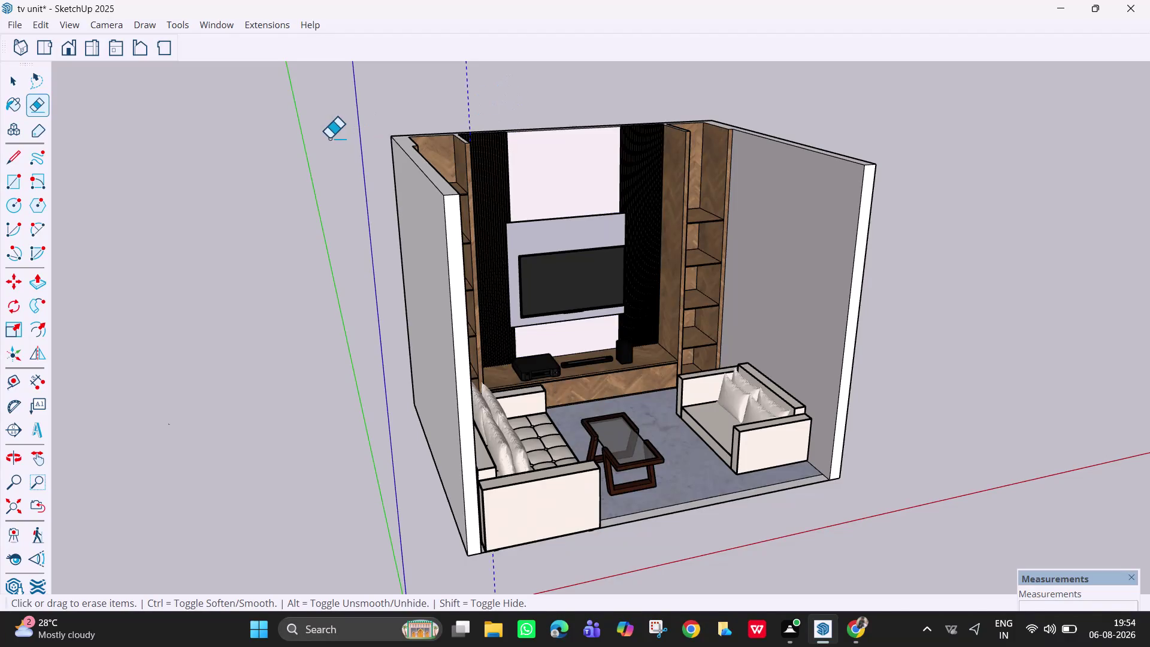
Zoom and orbit until the TV wall is viewed head-on.
scroll(down, 3)
middle_drag(633, 249, 497, 248)
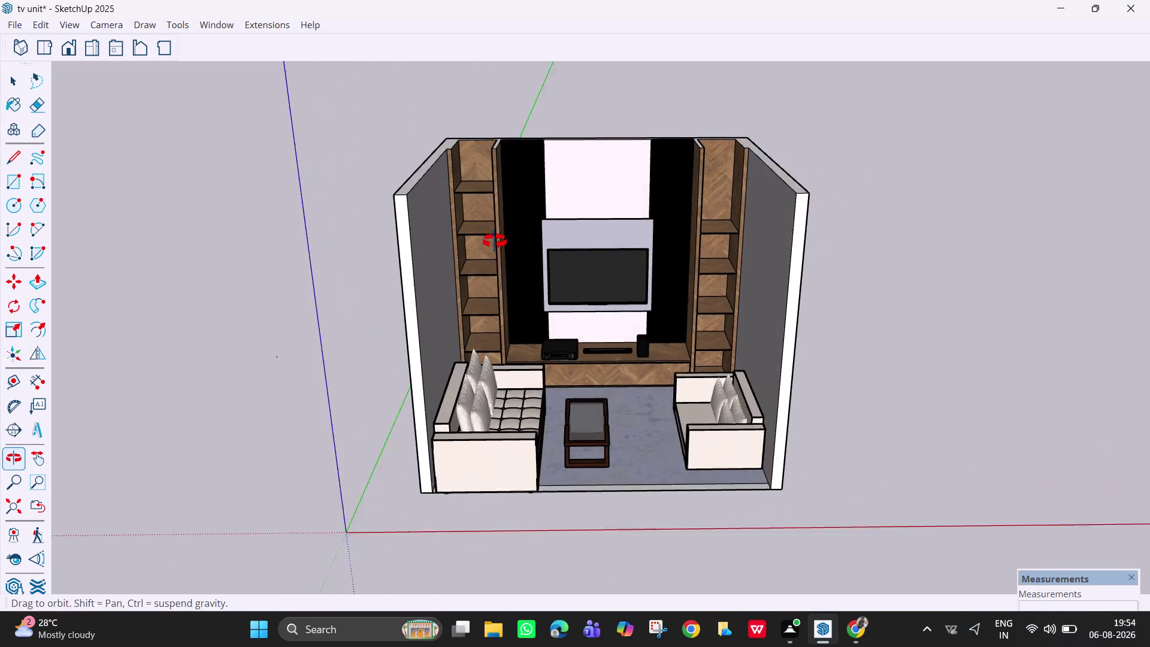
middle_drag(497, 247, 495, 244)
Browse the Extensions and Window menus and show the Default Tray.
click(223, 23)
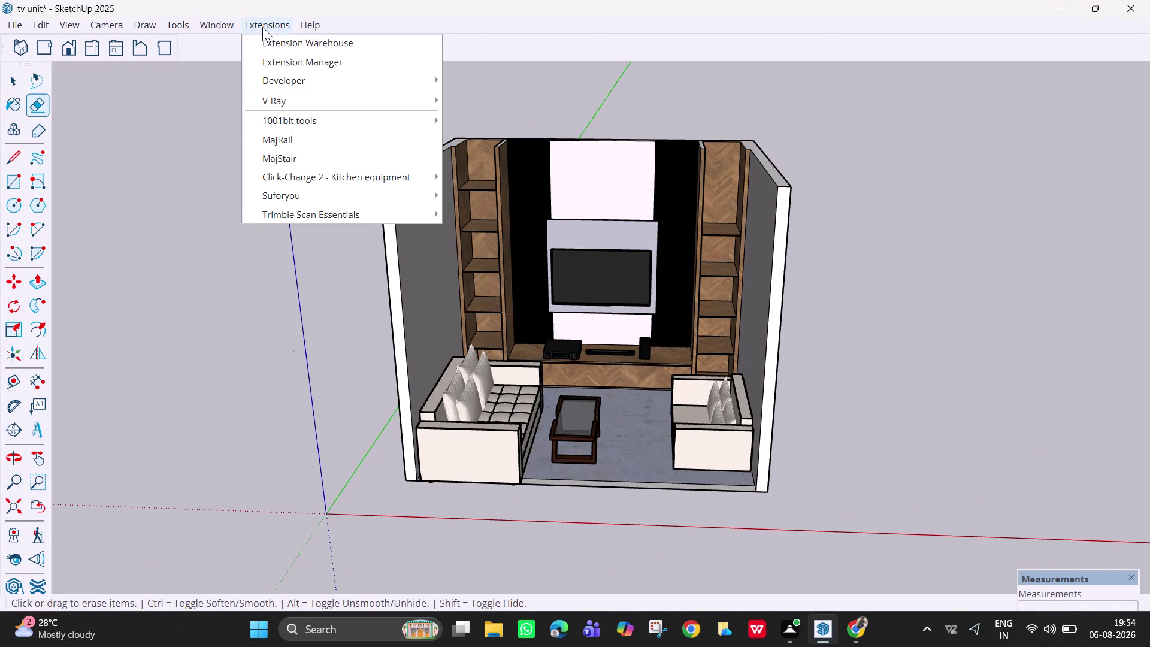
click(237, 45)
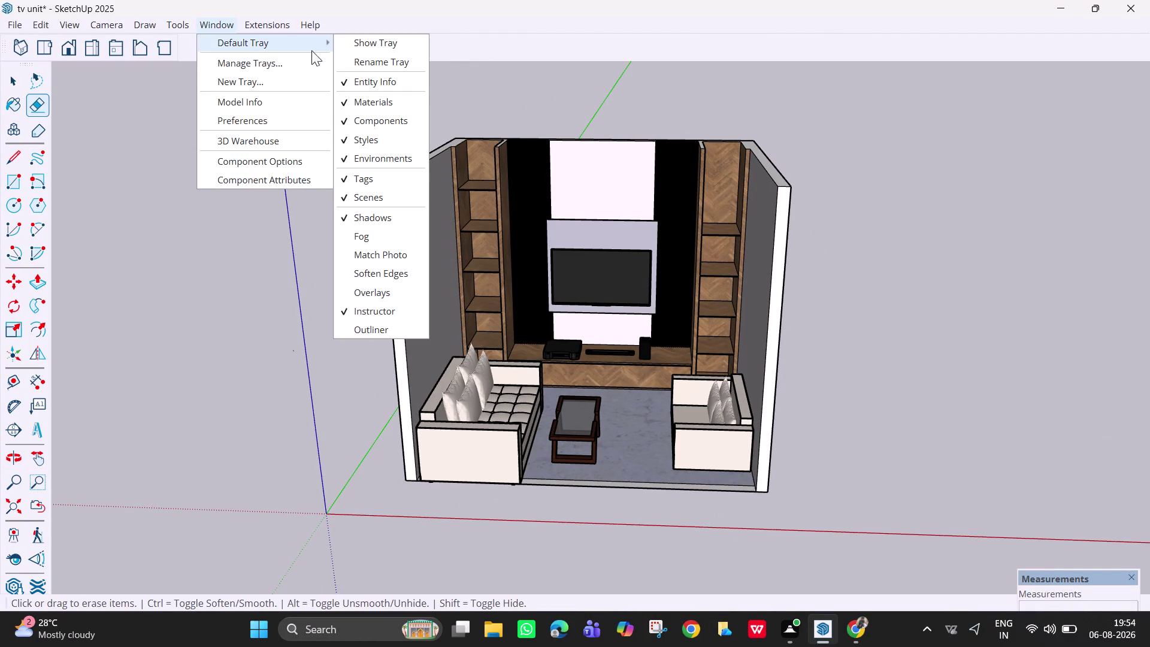
click(358, 48)
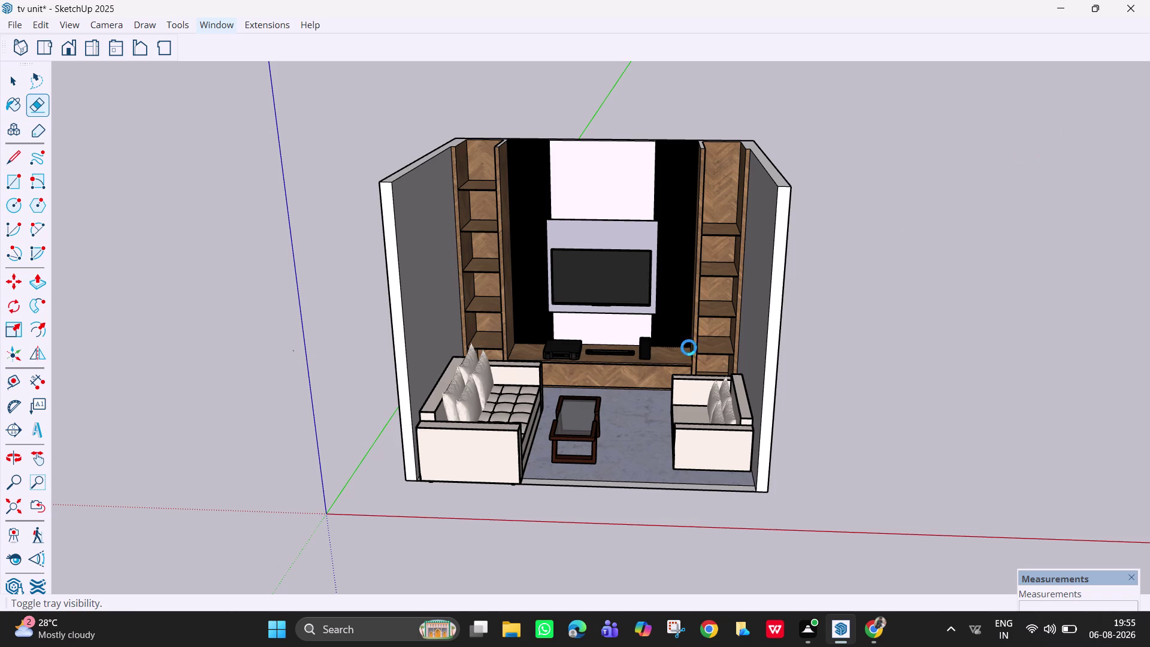
Nudge the view and try a textured material from the Architecture library.
middle_drag(499, 185, 502, 212)
middle_drag(502, 212, 505, 219)
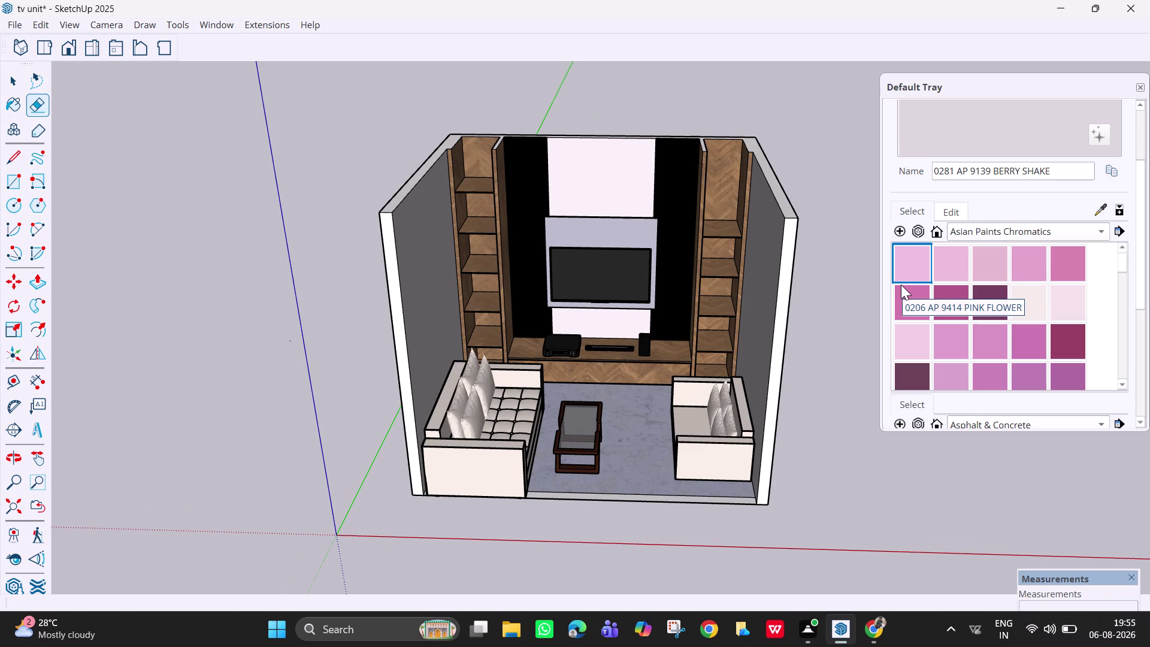
click(1041, 234)
click(1043, 211)
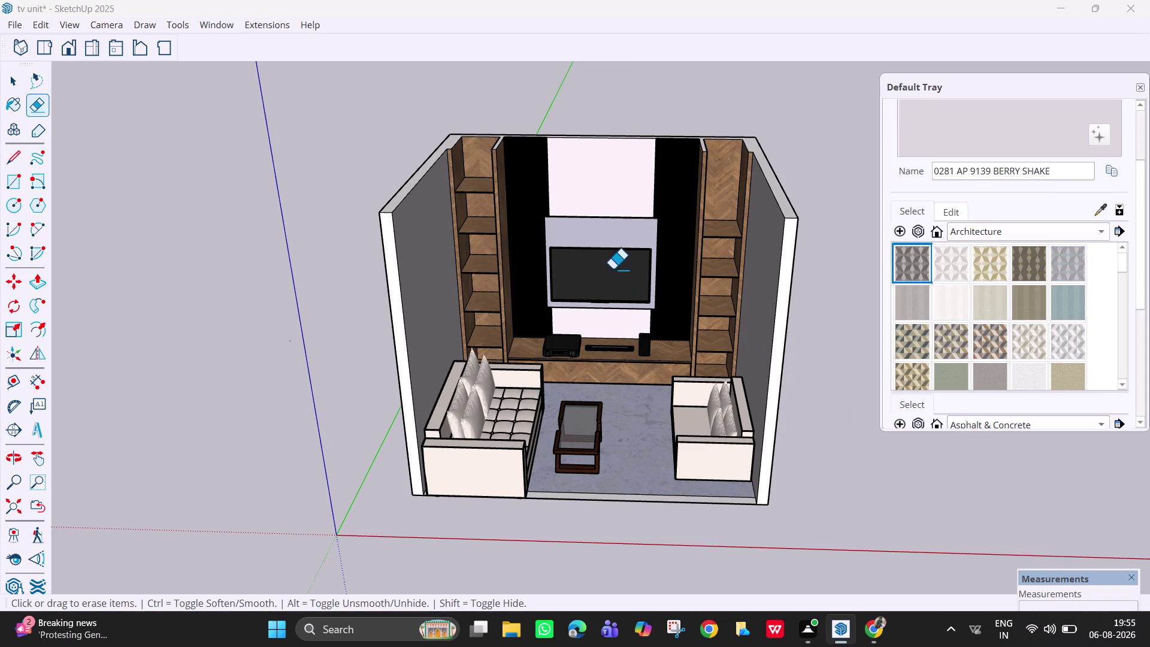
click(1041, 306)
Scroll the Architecture swatches, then switch the library to Asian Paints Chromatics.
scroll(down, 3)
scroll(down, 3)
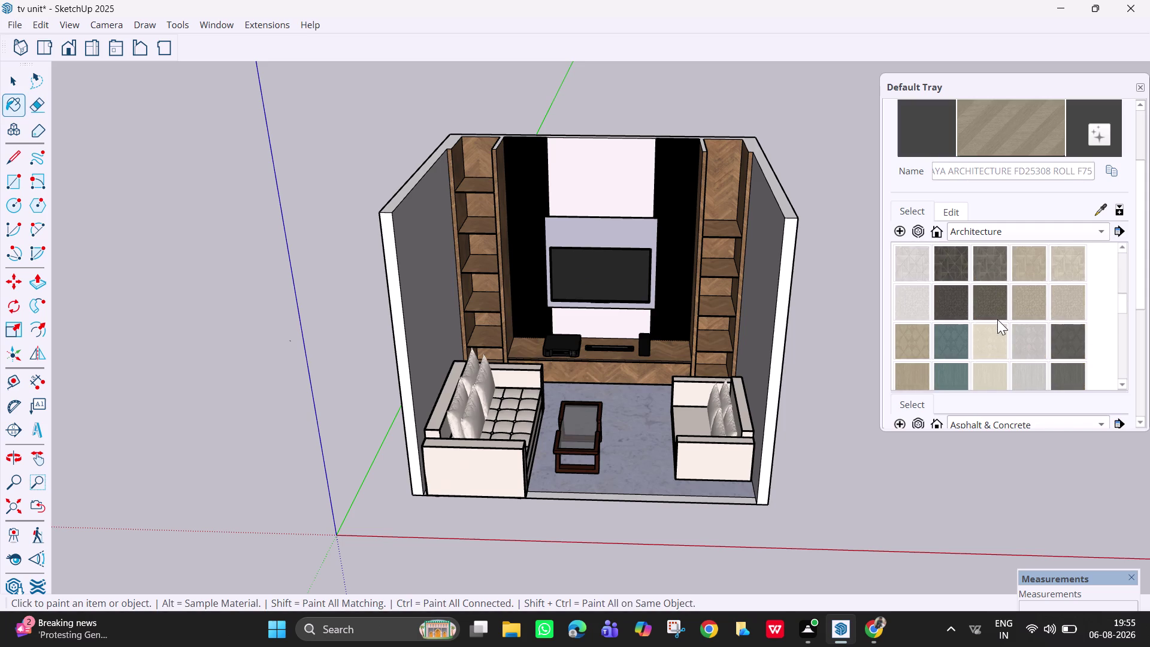
scroll(down, 3)
scroll(down, 3)
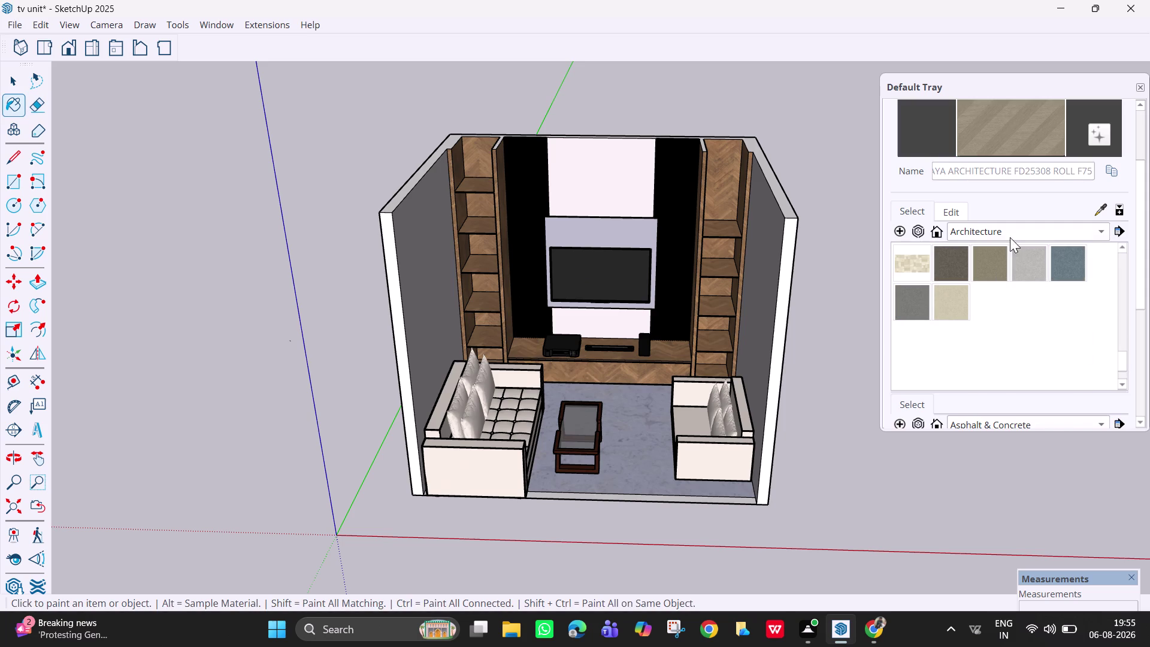
click(1011, 234)
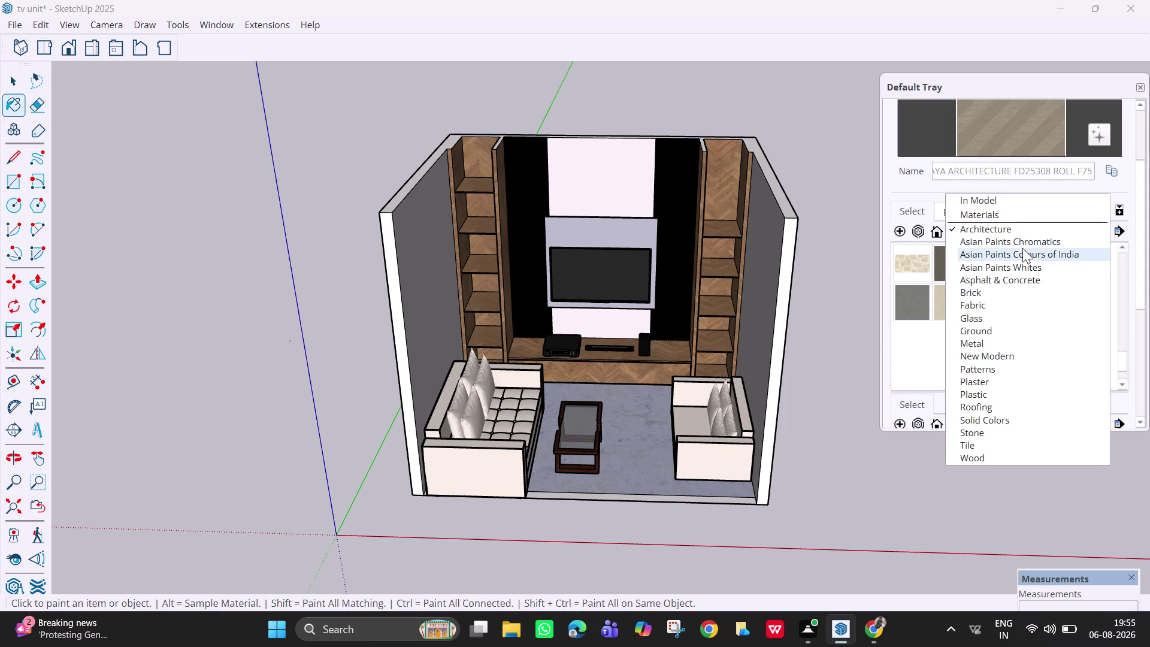
click(1023, 241)
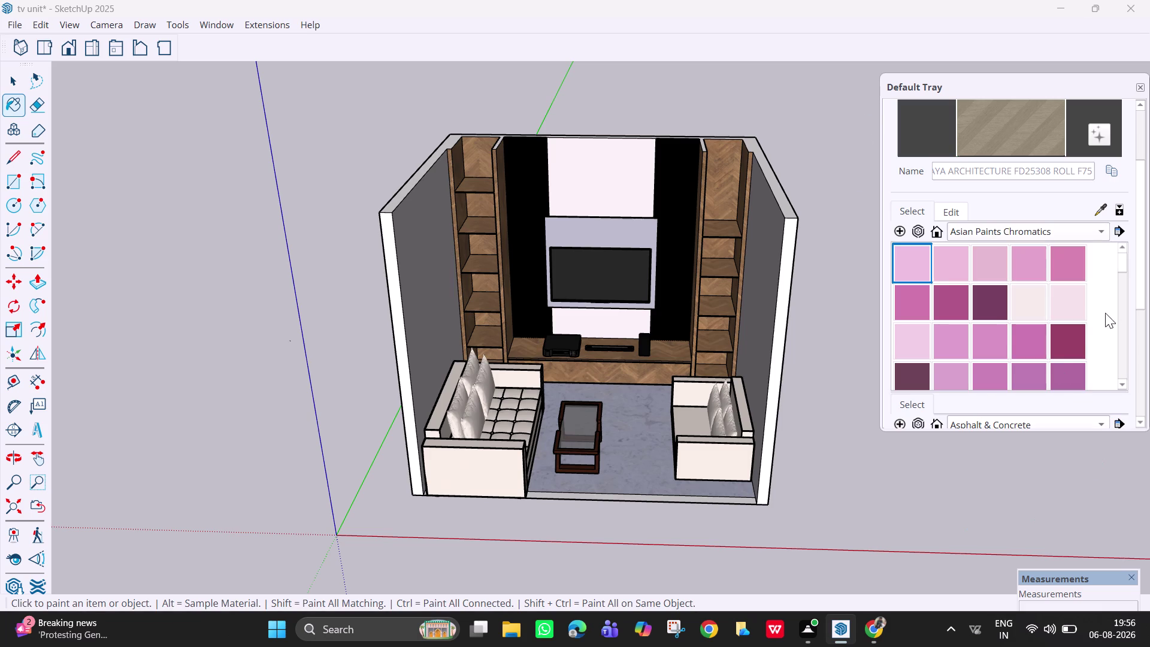
Select 0315 AP 7202 Purple Pride and paint the panels above and behind the TV, plus the left wall.
drag(1125, 267, 1125, 278)
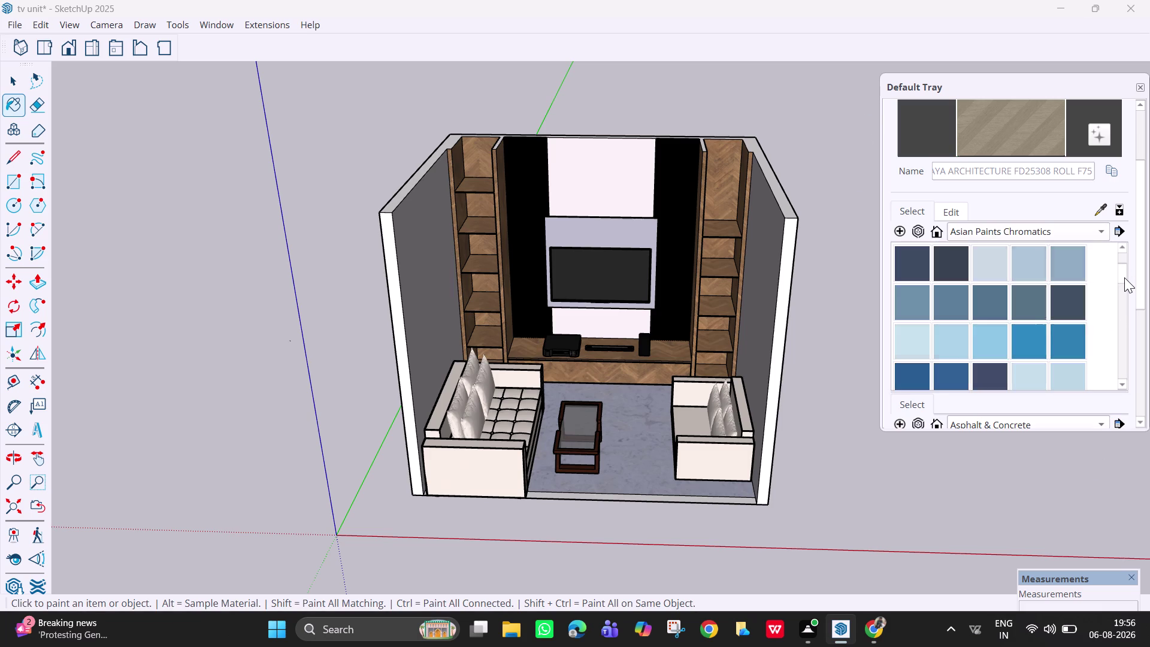
drag(1124, 277, 1124, 273)
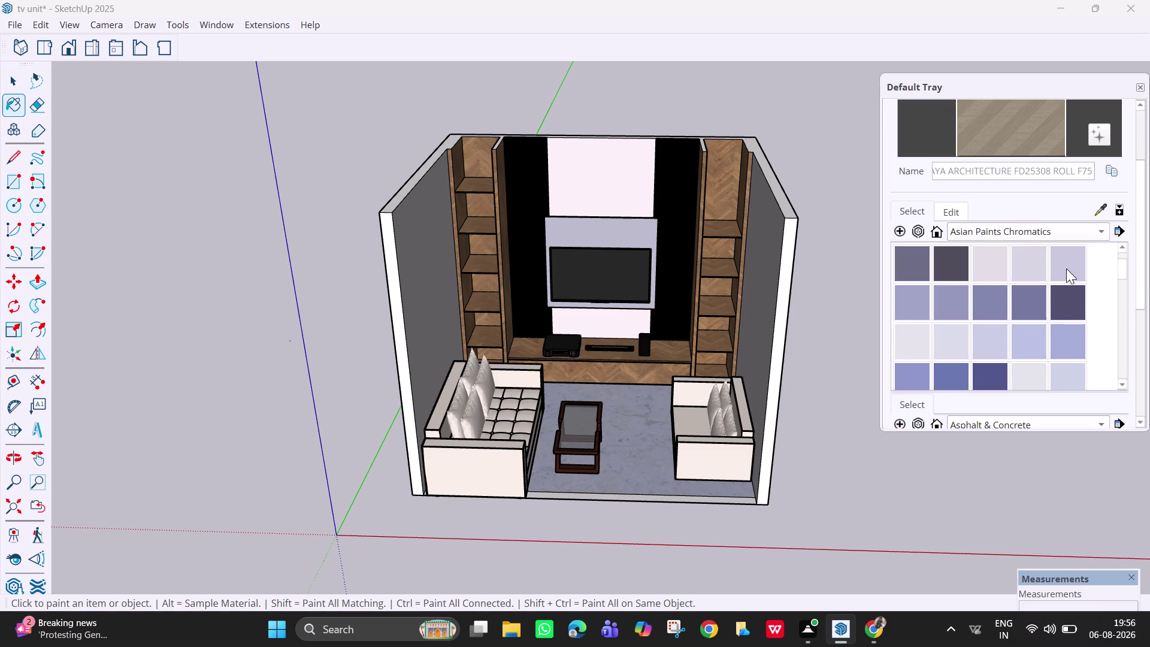
click(1058, 264)
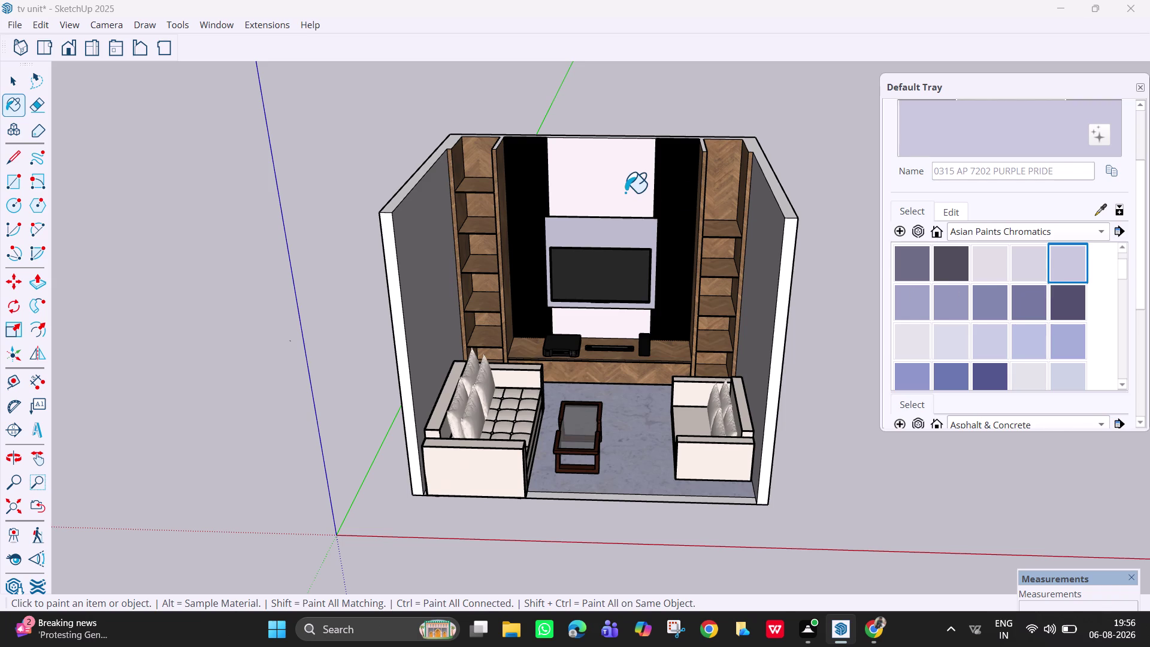
click(625, 192)
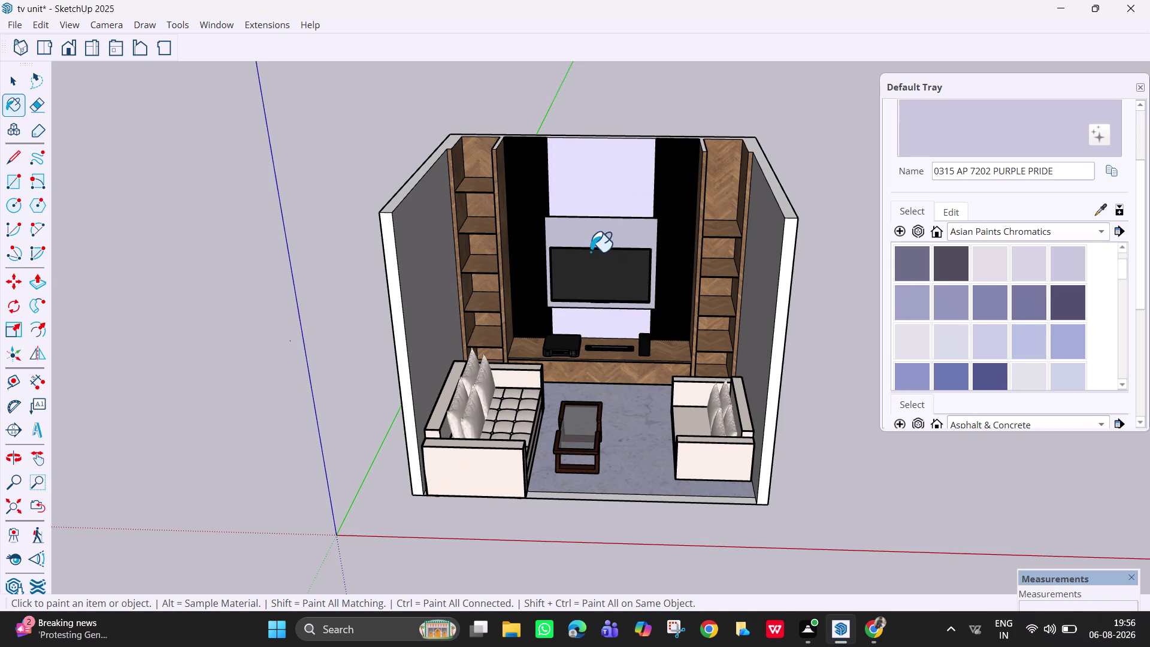
click(612, 240)
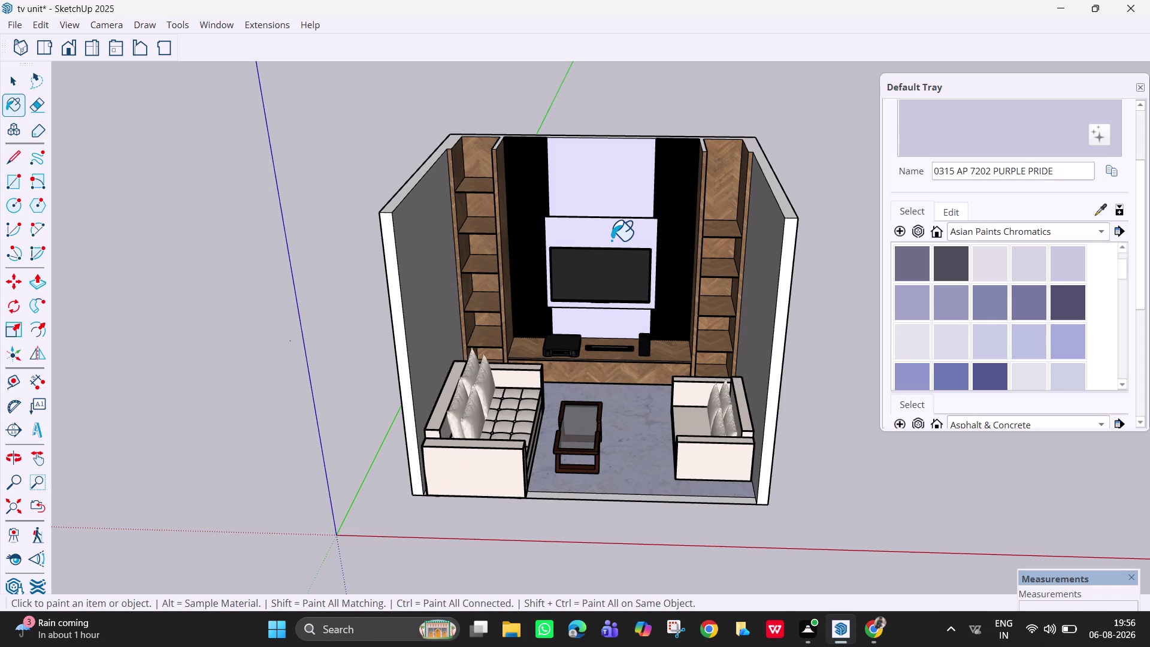
click(412, 273)
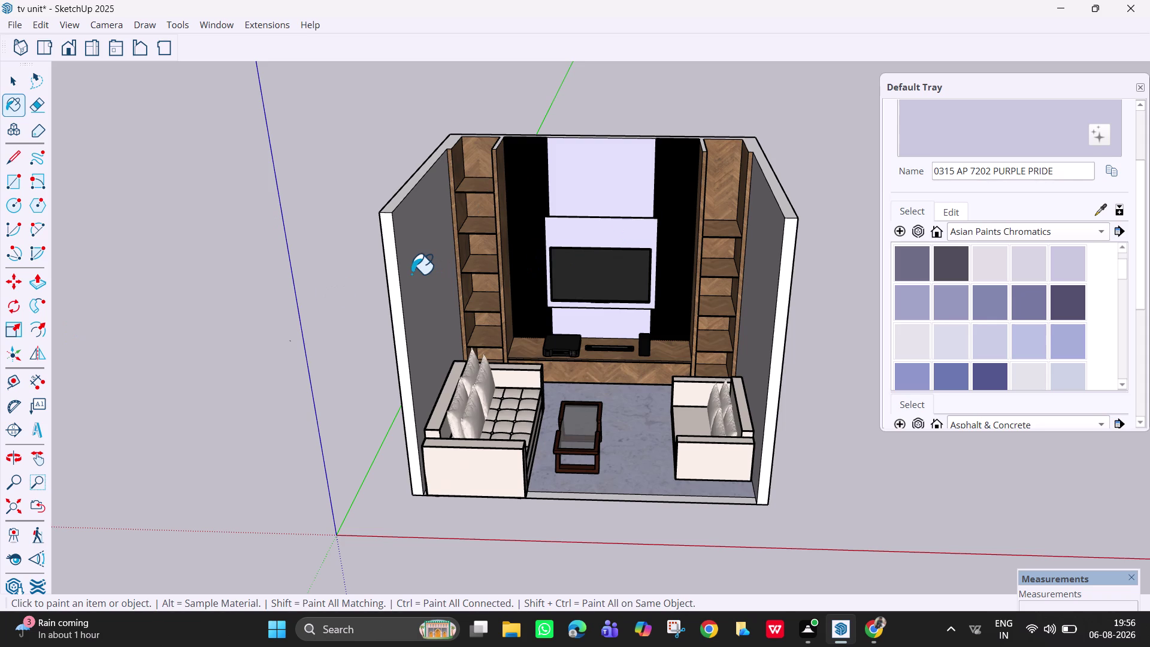
click(755, 272)
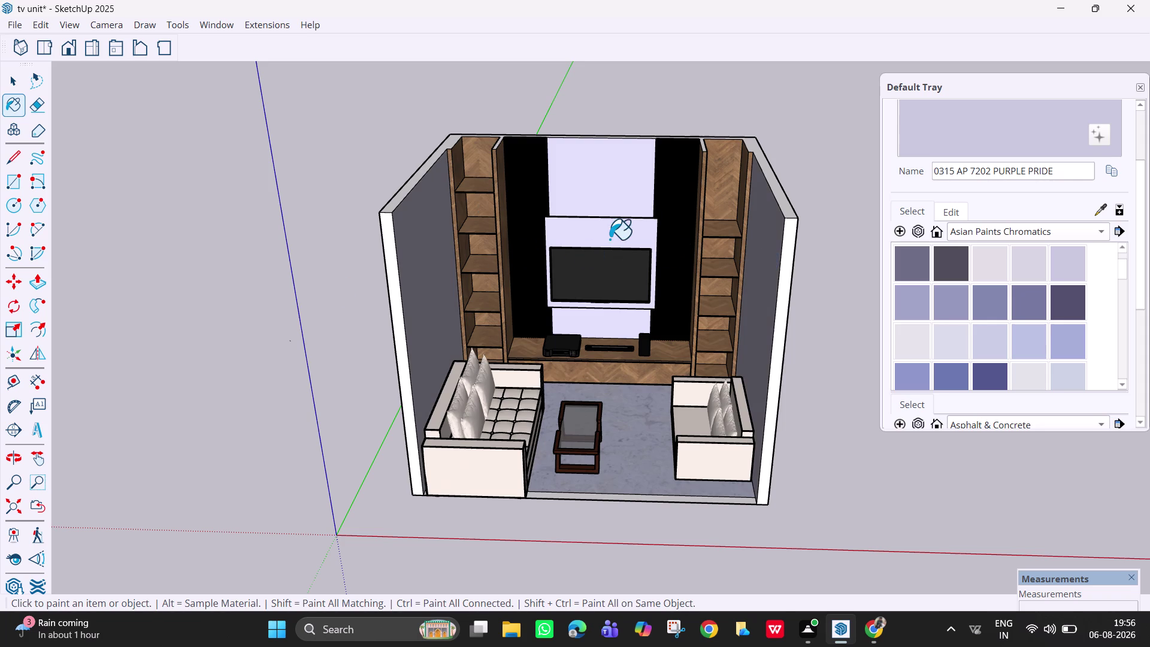
middle_drag(611, 241, 554, 216)
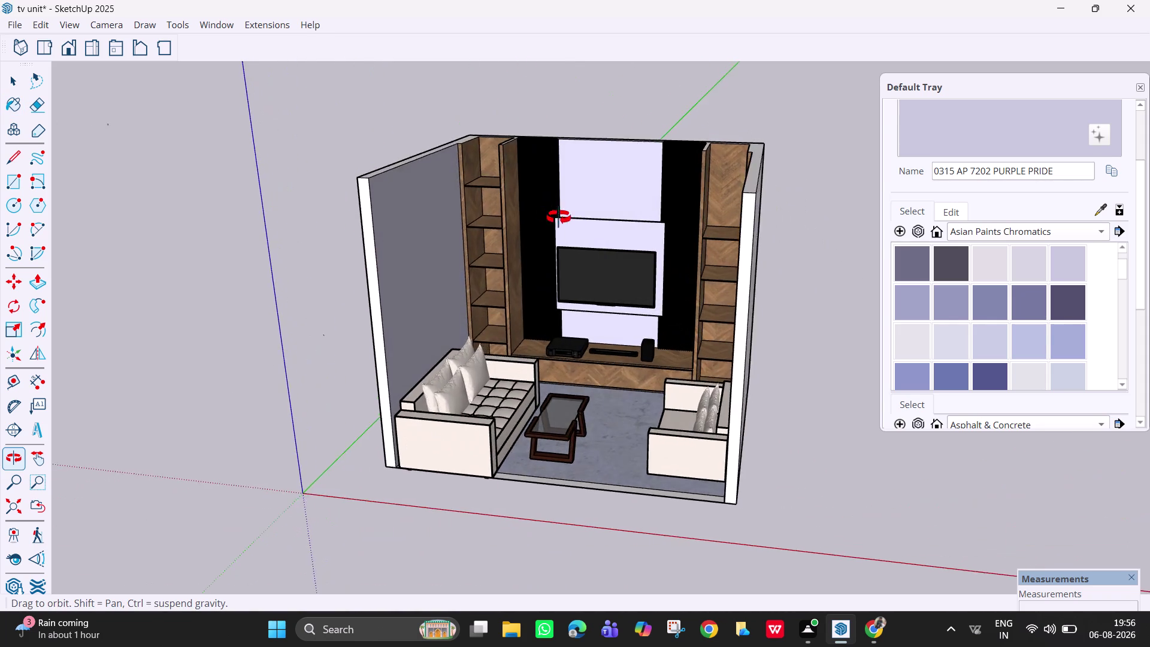
Orbit back to face the TV wall and select the sage-green Majestic Mountain paint.
middle_drag(554, 216, 591, 239)
scroll(up, 3)
scroll(down, 3)
middle_drag(607, 284, 594, 237)
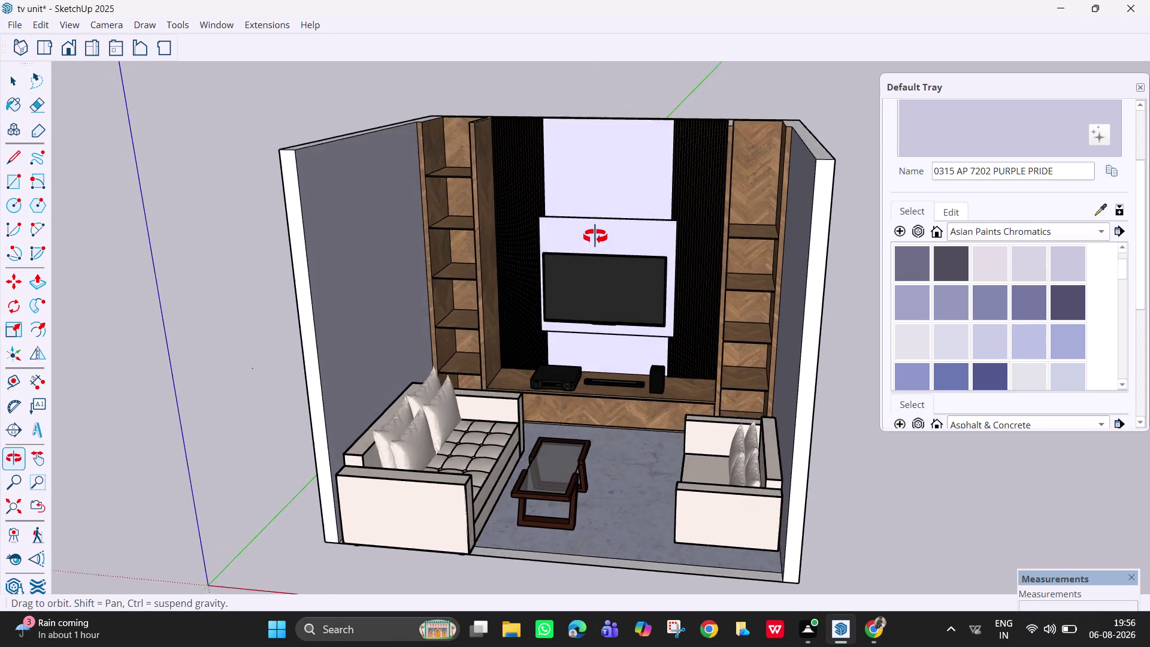
middle_drag(594, 236, 635, 253)
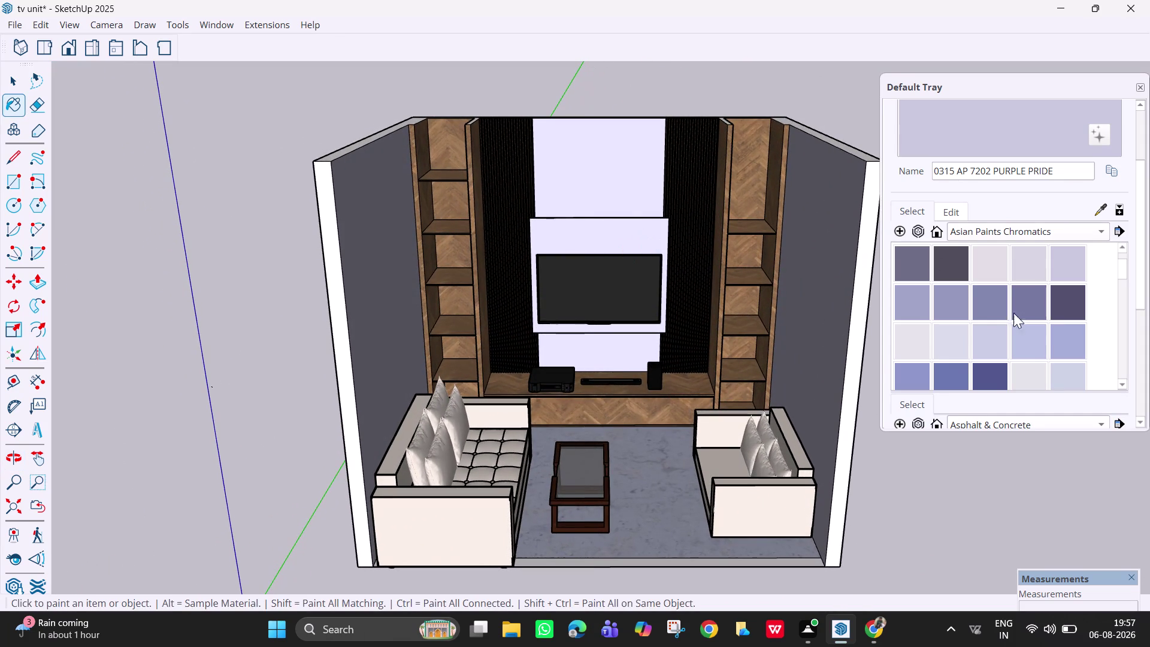
drag(1125, 268, 1130, 284)
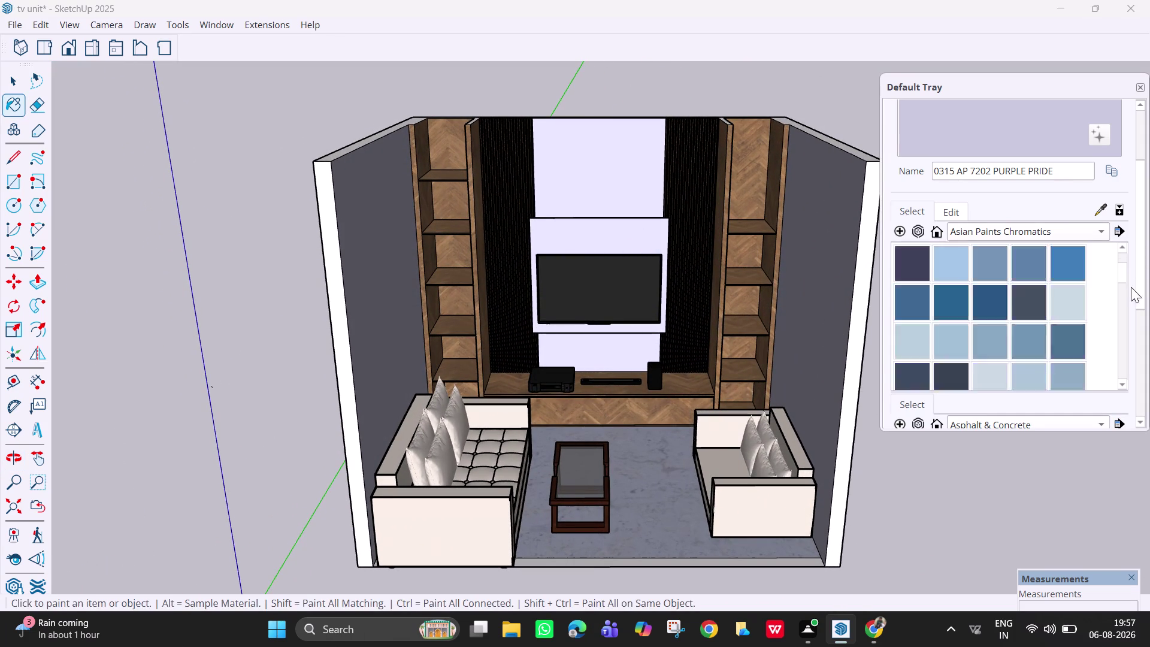
drag(1130, 283, 1134, 292)
click(964, 302)
click(913, 303)
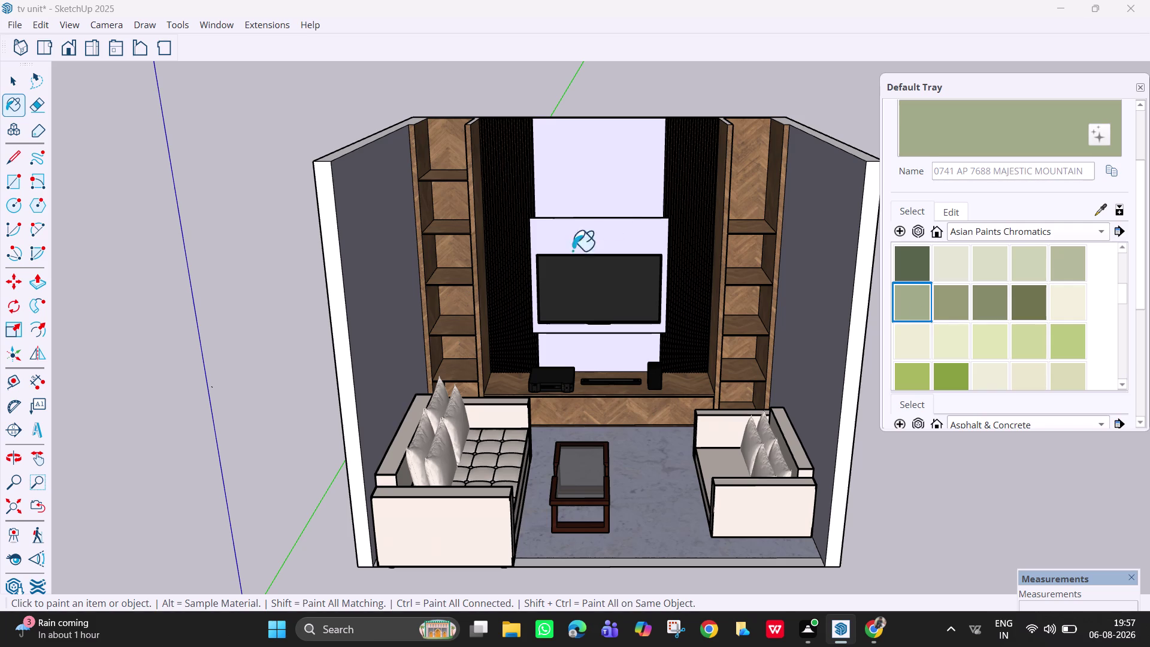
Orbit over, beside and under the room, then switch to the Select tool.
scroll(down, 3)
middle_drag(557, 261, 564, 353)
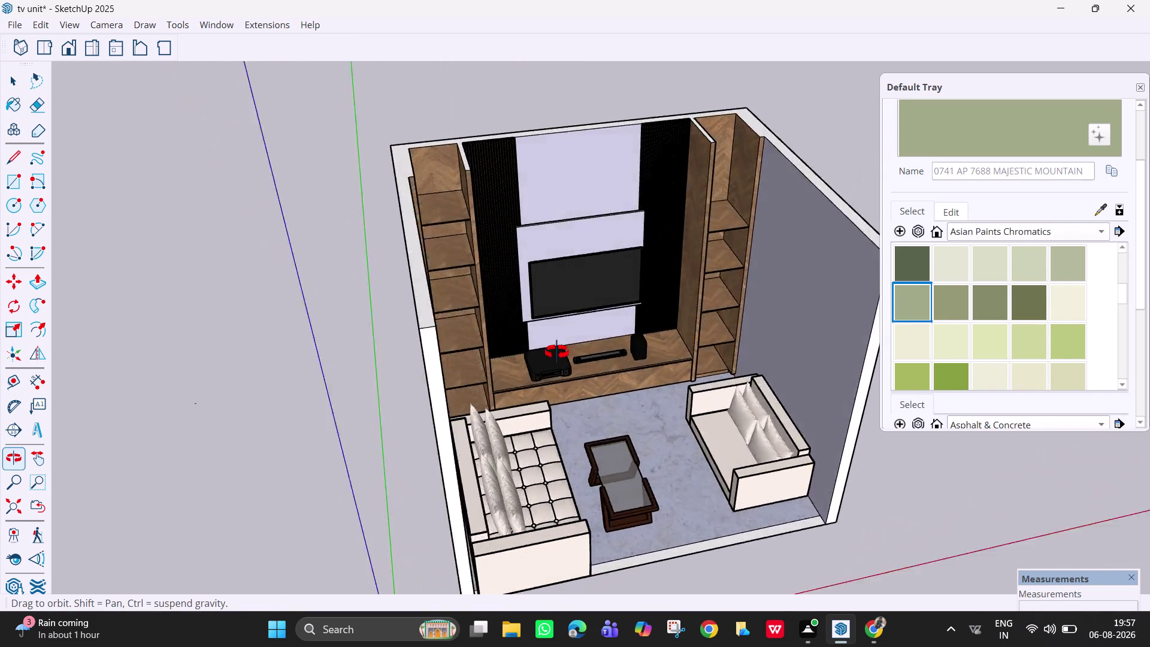
middle_drag(564, 354, 457, 183)
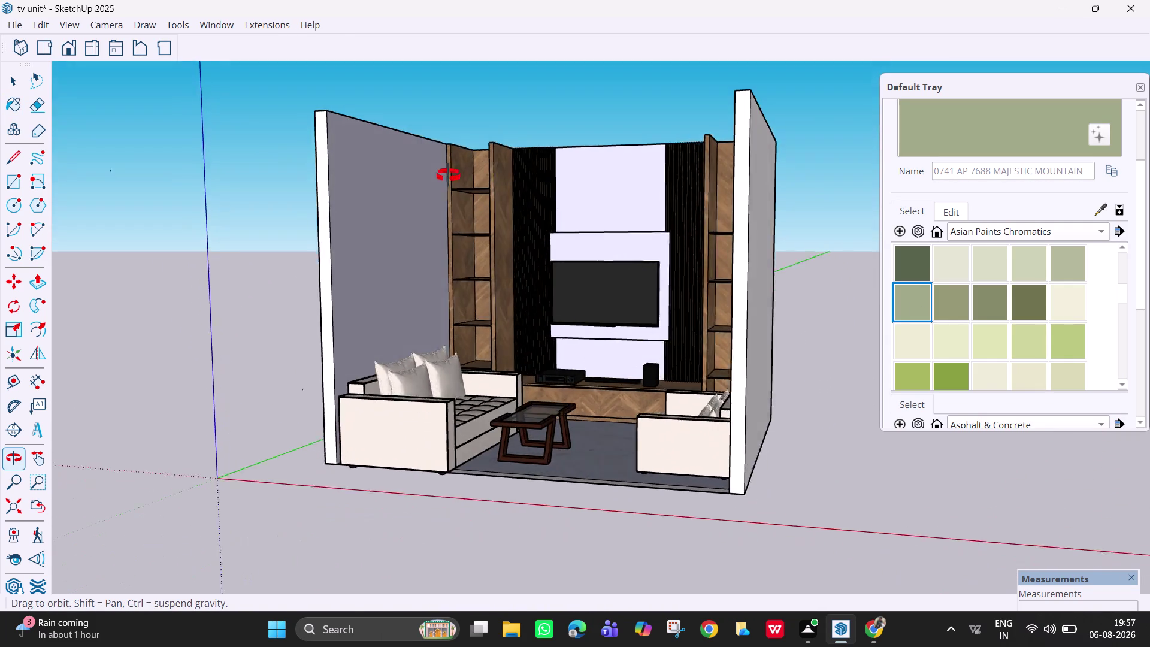
middle_drag(458, 183, 447, 175)
scroll(up, 3)
middle_drag(460, 373, 440, 285)
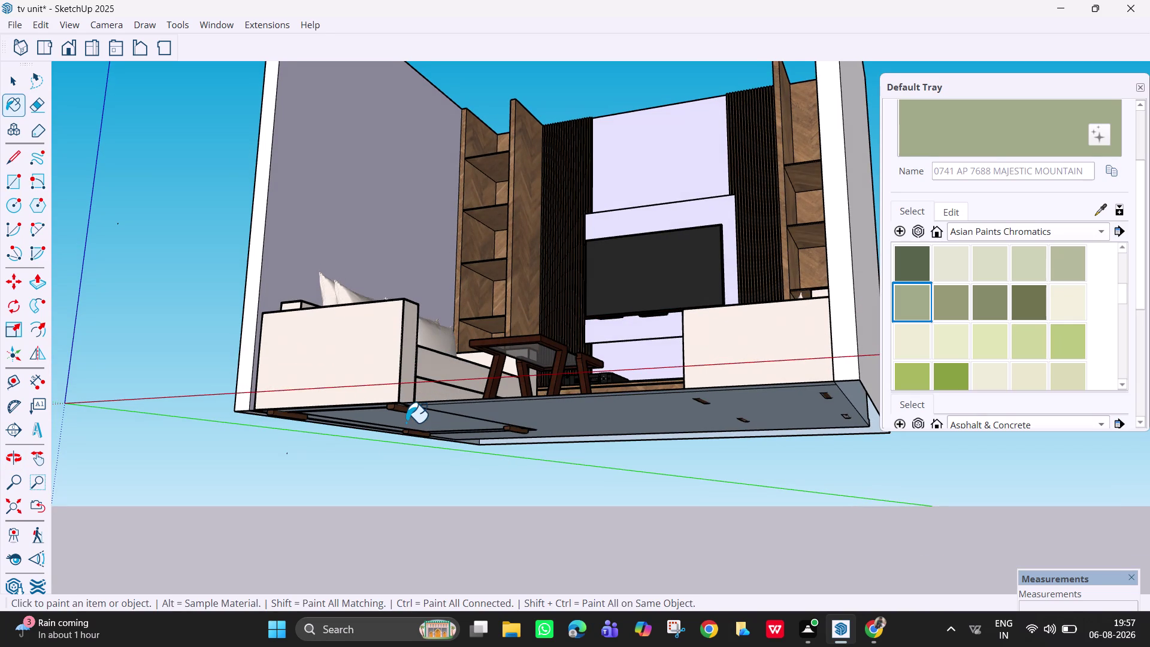
key(space)
click(410, 411)
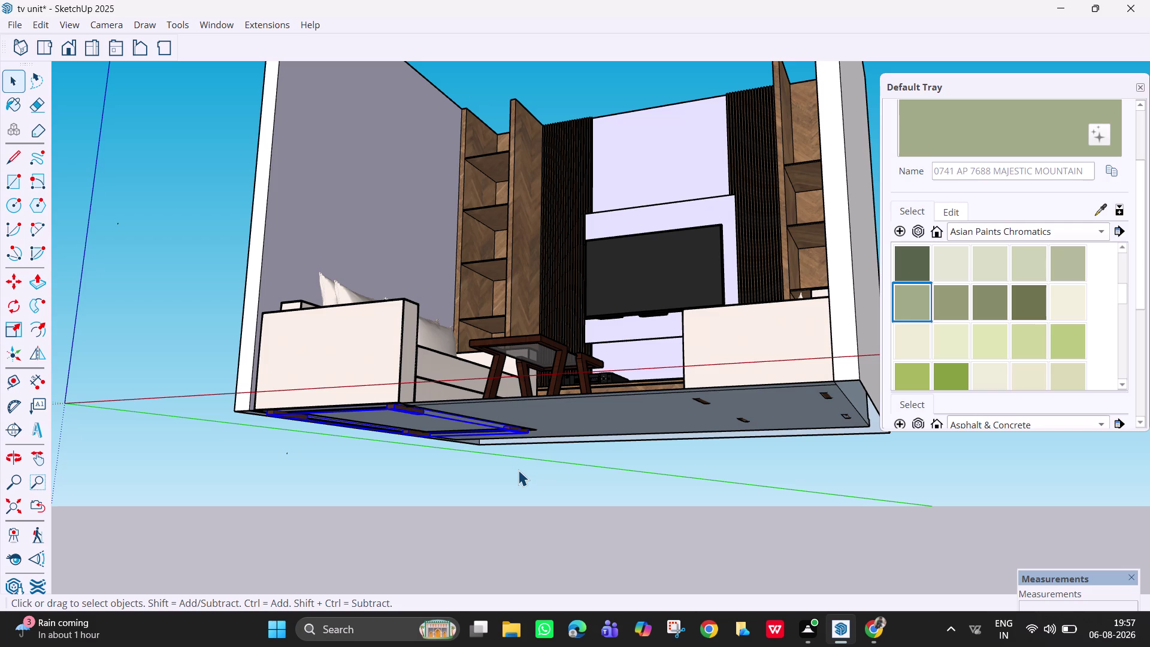
Orbit back up to face the TV wall and open the material collections list.
middle_drag(527, 337, 646, 431)
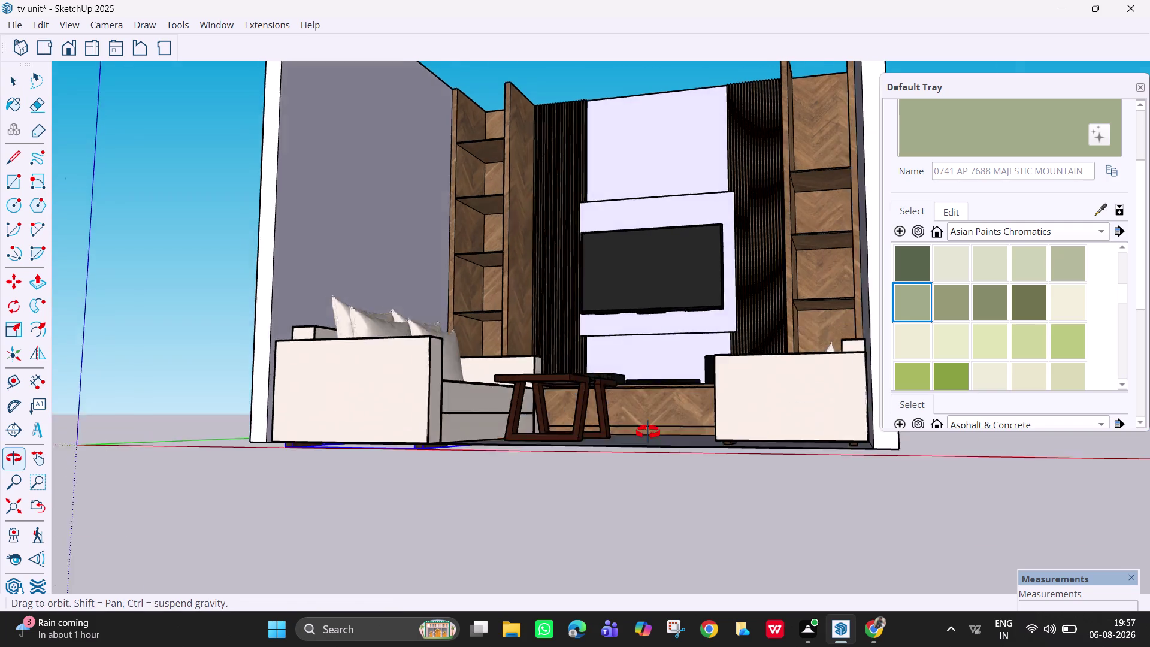
middle_drag(646, 431, 658, 436)
scroll(down, 3)
middle_drag(620, 321, 568, 328)
click(989, 229)
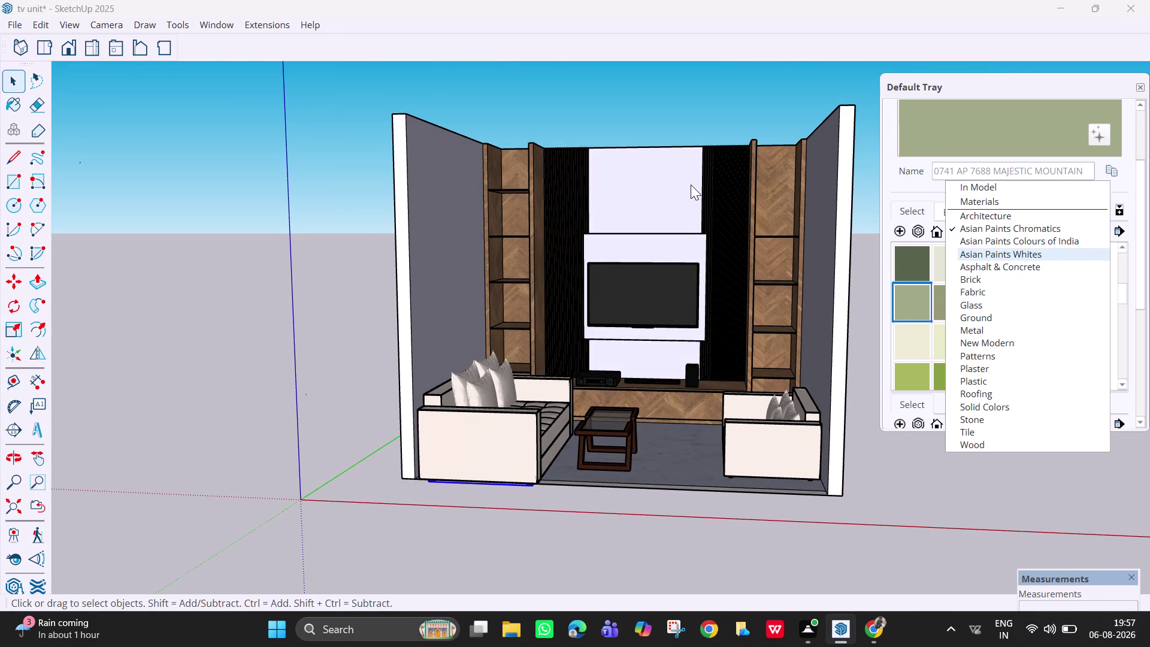
Scroll the collections list and choose New Modern.
scroll(up, 3)
scroll(down, 3)
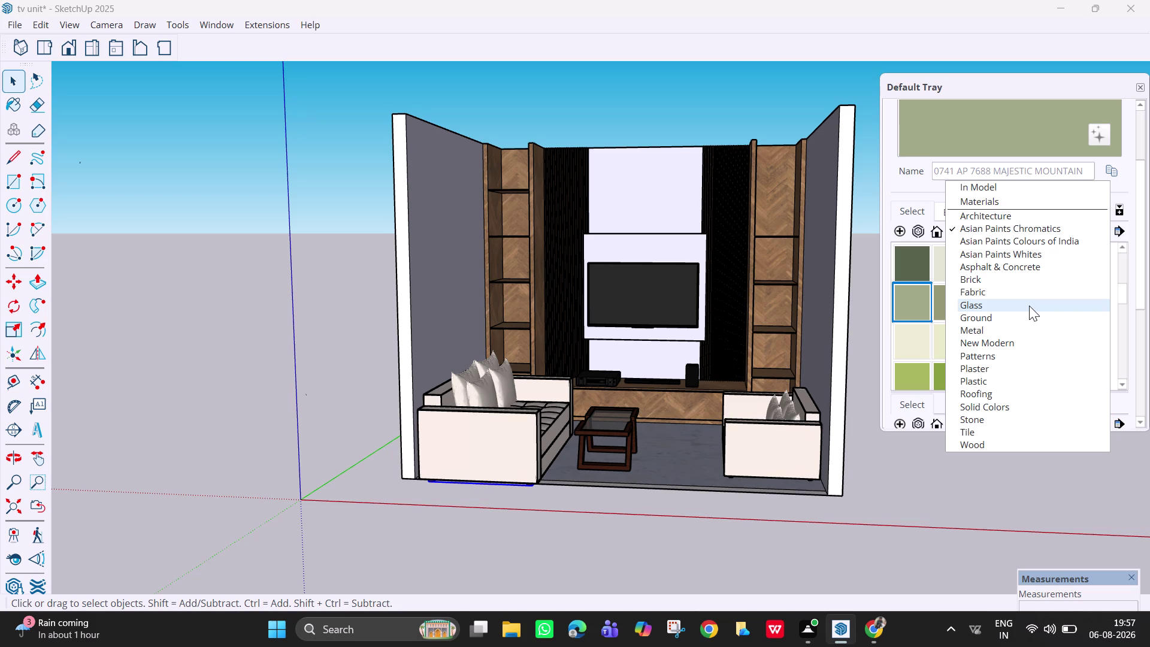
scroll(down, 3)
scroll(down, 3)
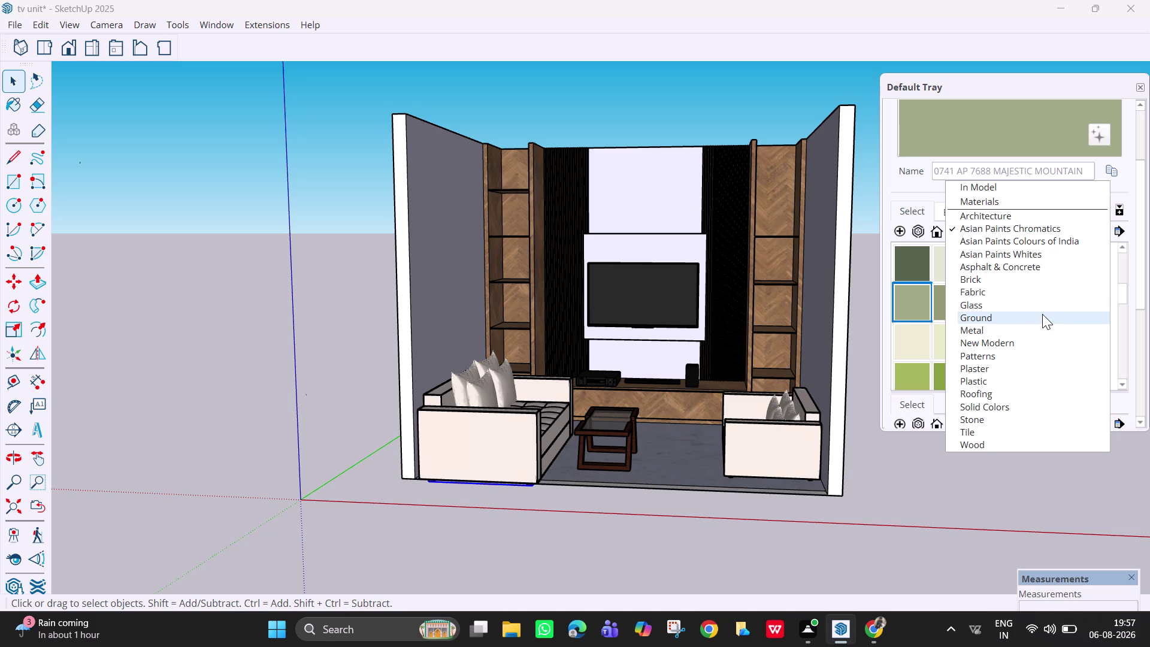
click(1069, 338)
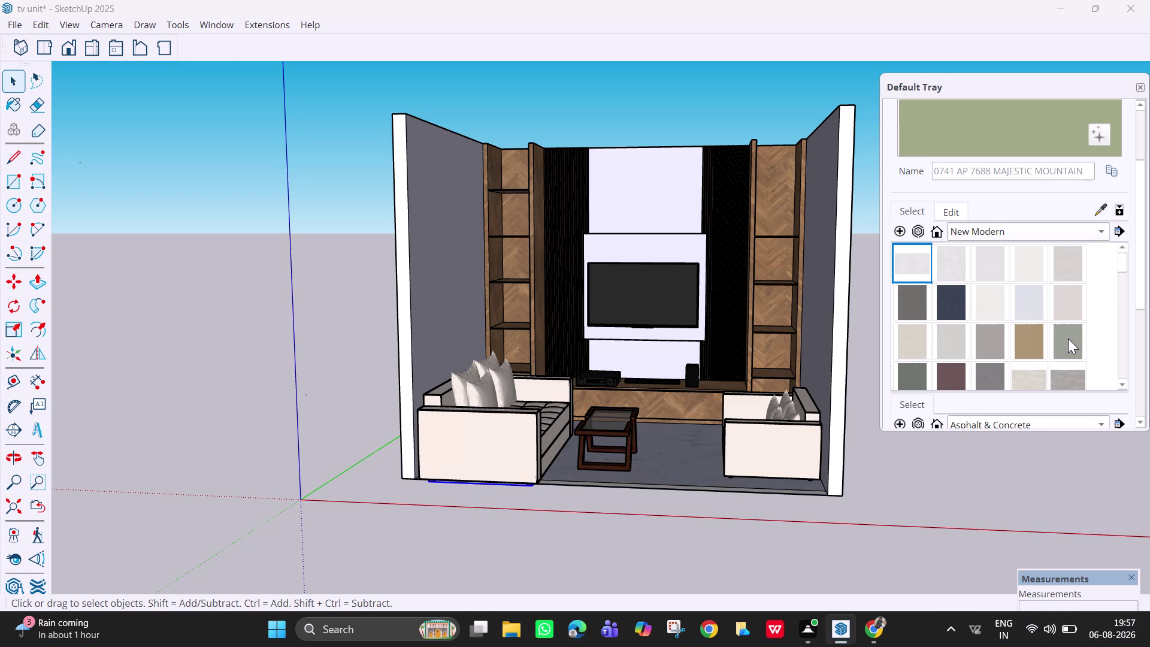
Paint the TV panel dark grey, then repaint it light beige.
click(926, 307)
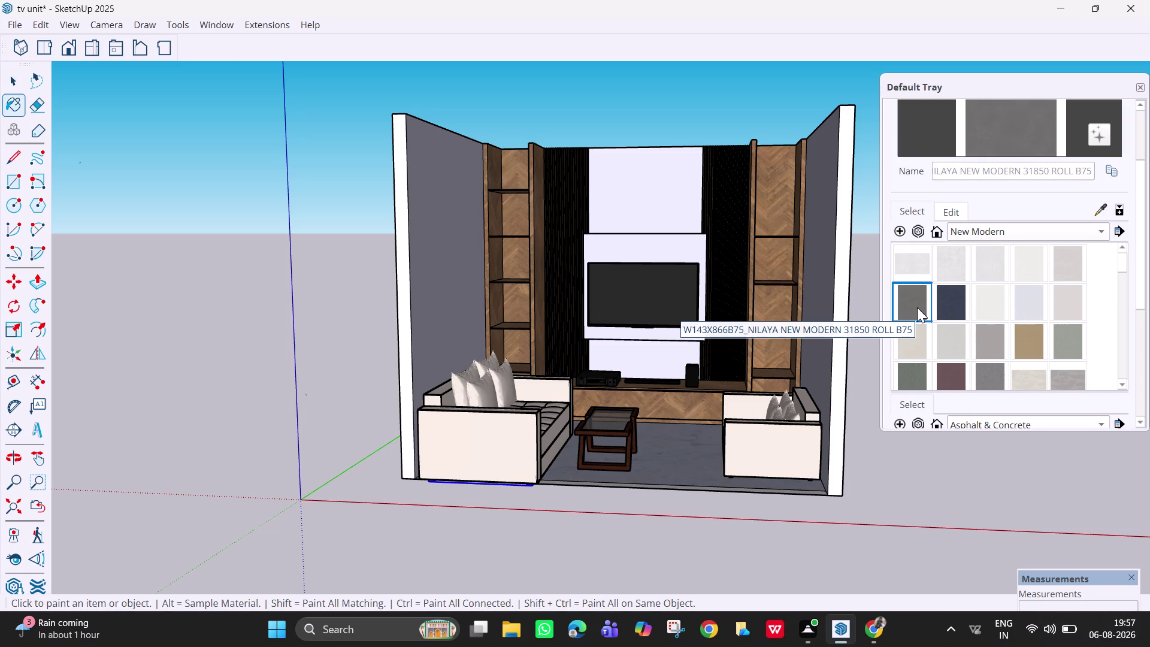
click(680, 253)
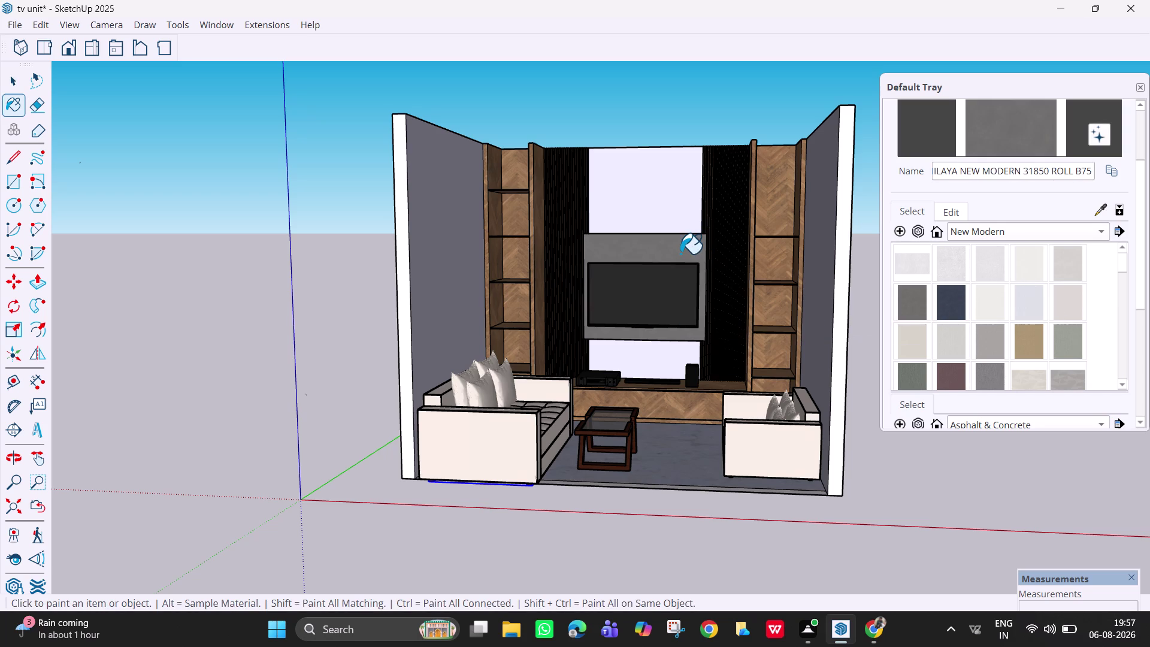
click(919, 346)
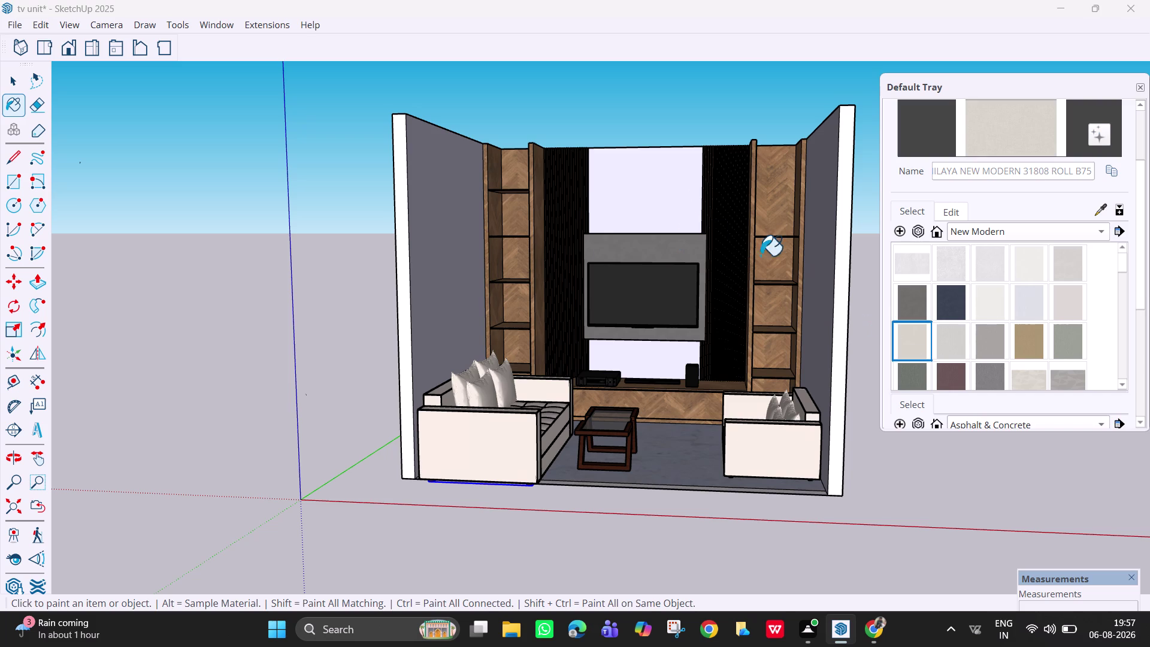
click(677, 244)
middle_drag(713, 263, 733, 294)
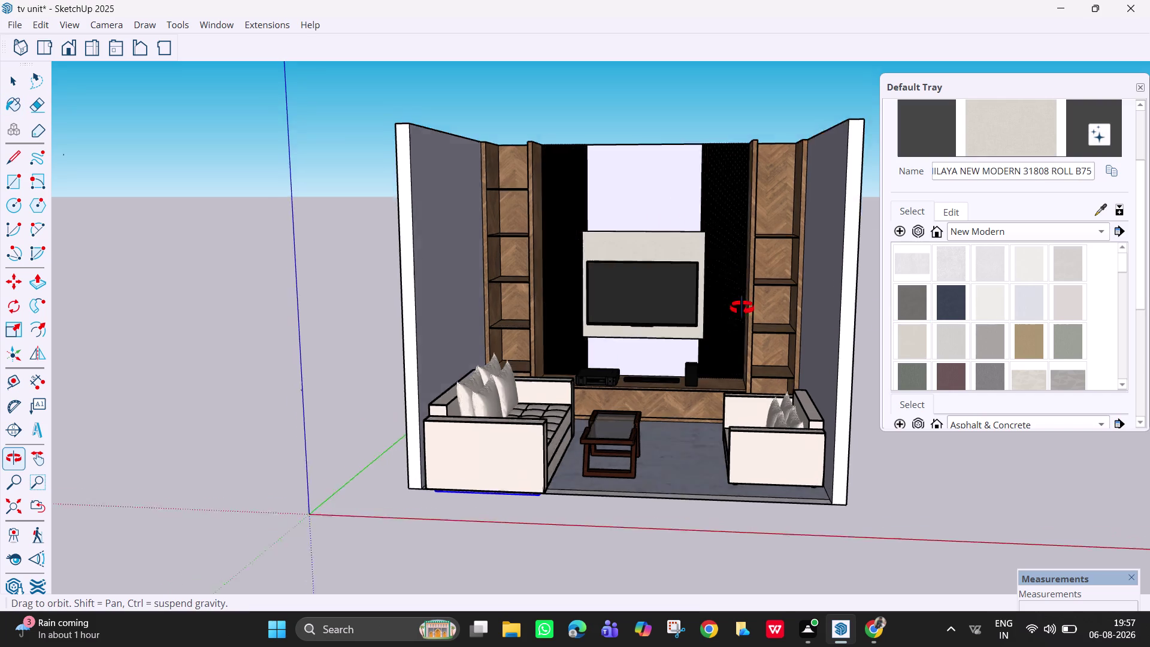
middle_drag(733, 294, 649, 342)
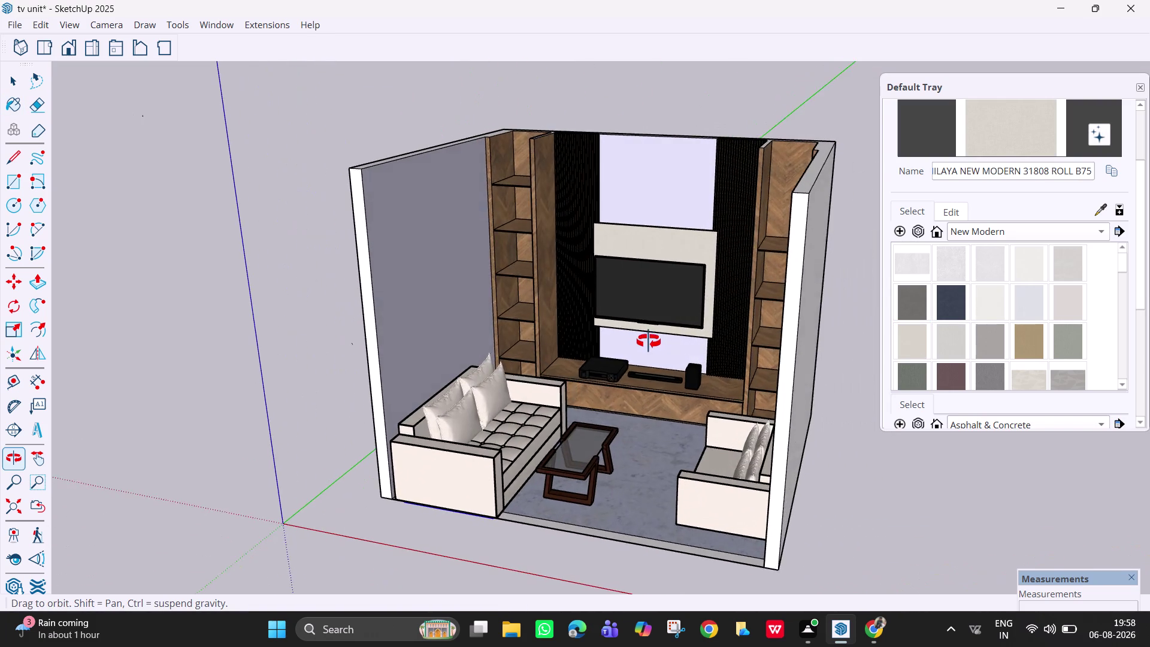
middle_drag(648, 341, 693, 307)
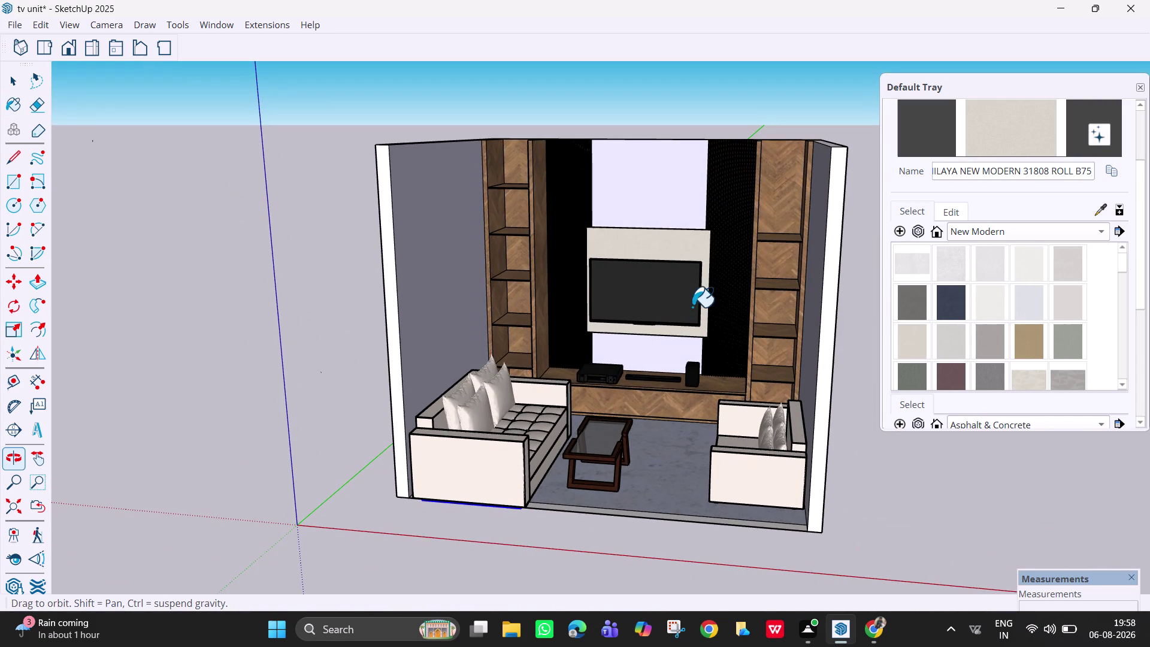
scroll(down, 3)
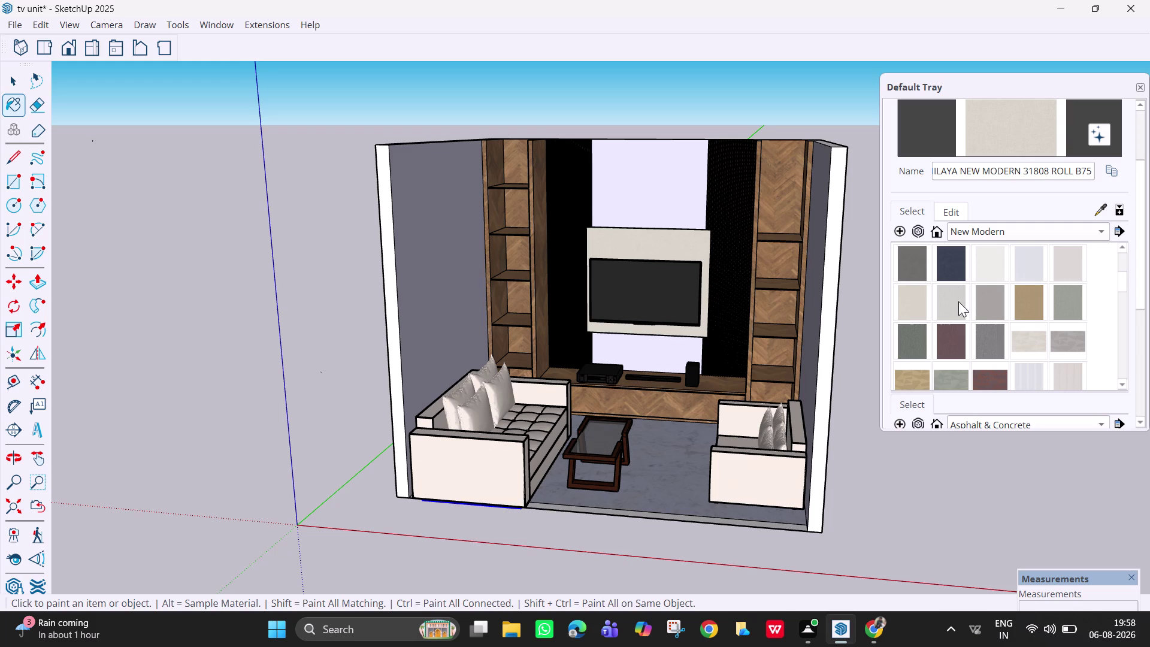
scroll(down, 3)
scroll(down, 3)
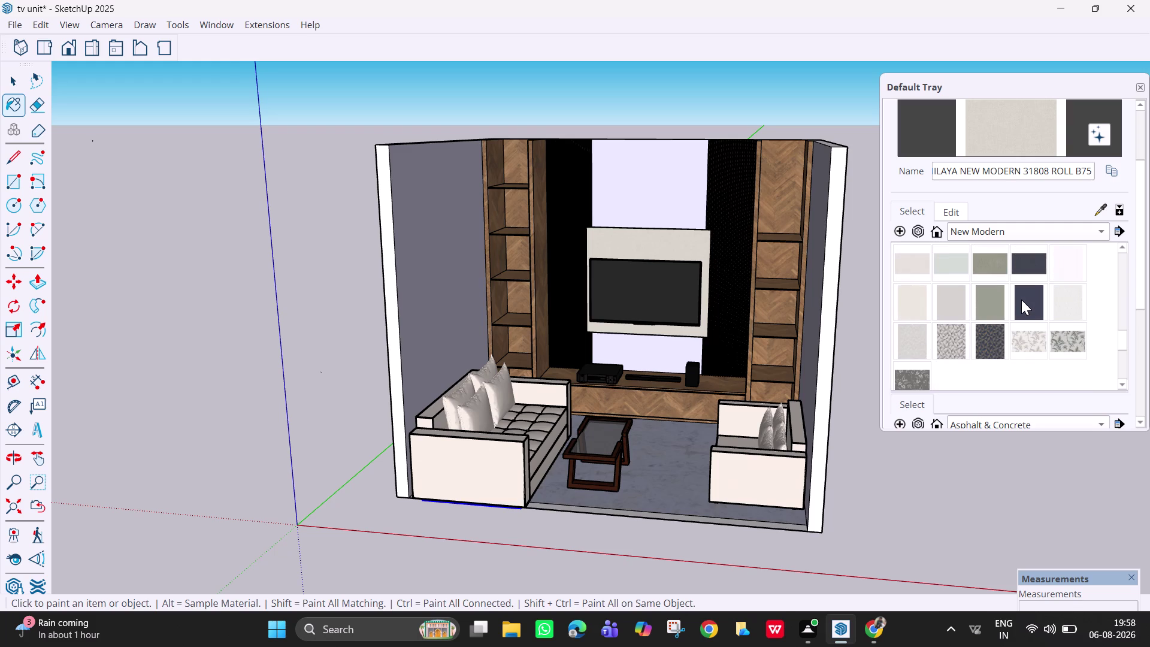
scroll(down, 3)
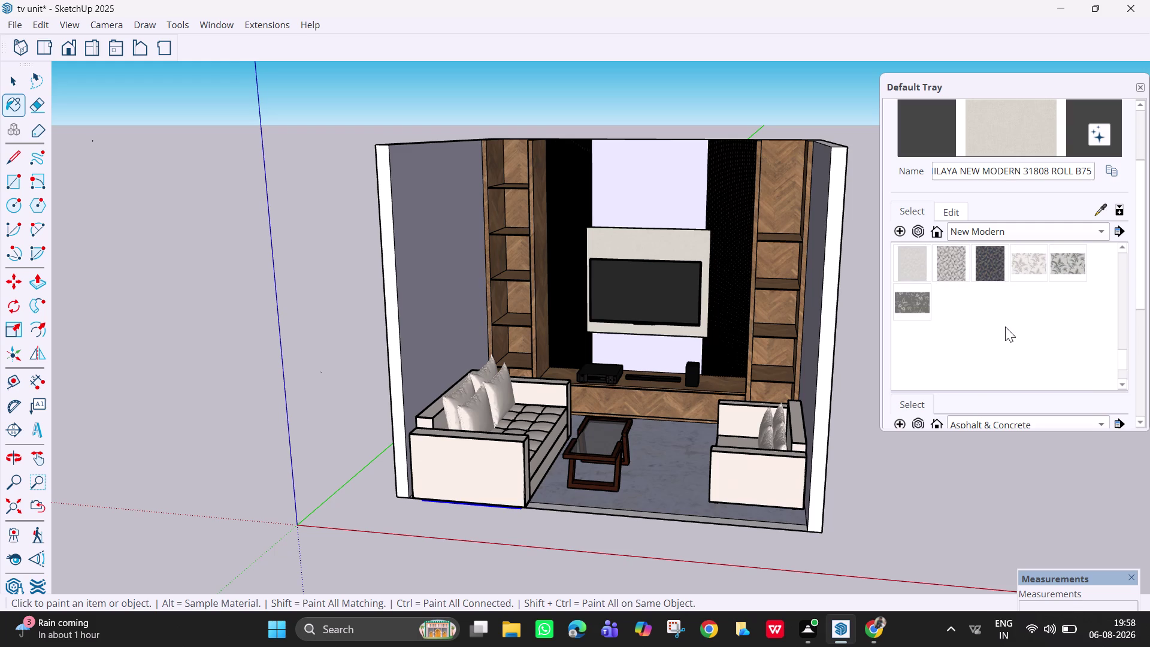
scroll(up, 3)
scroll(up, 3)
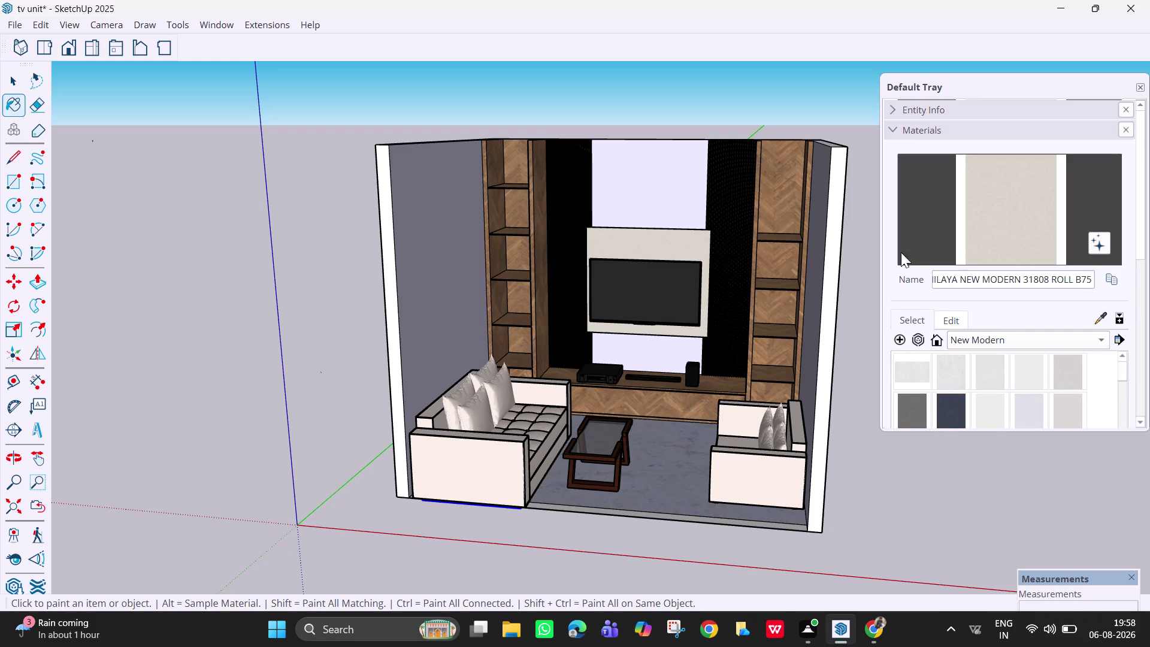
middle_drag(692, 227, 900, 329)
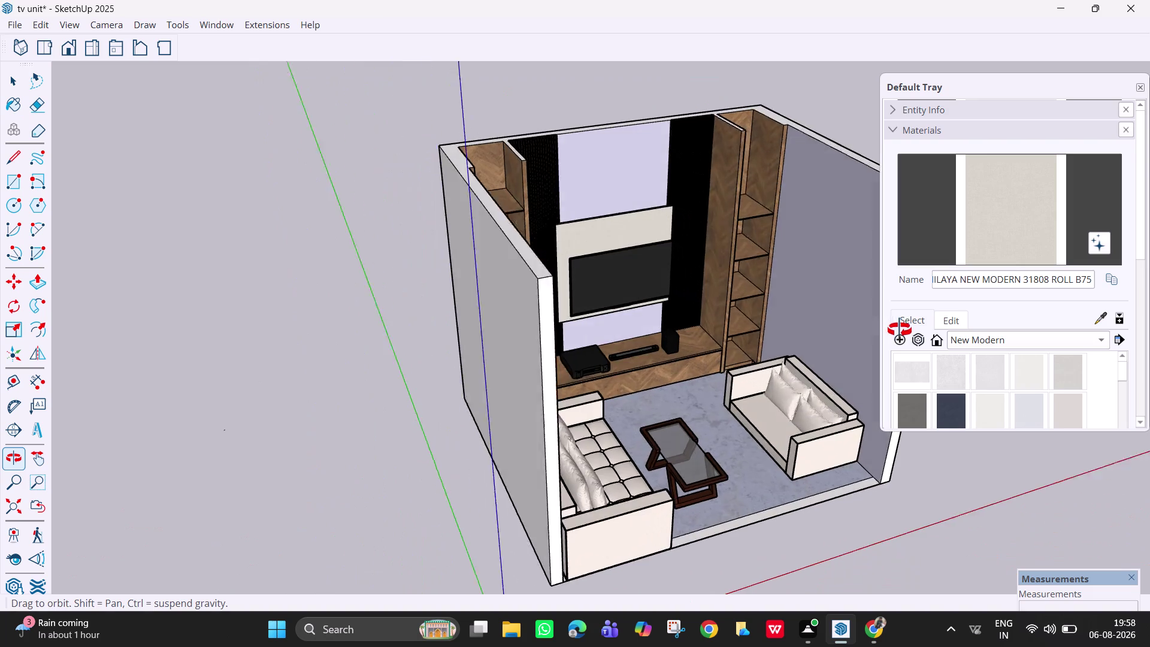
middle_drag(900, 329, 654, 477)
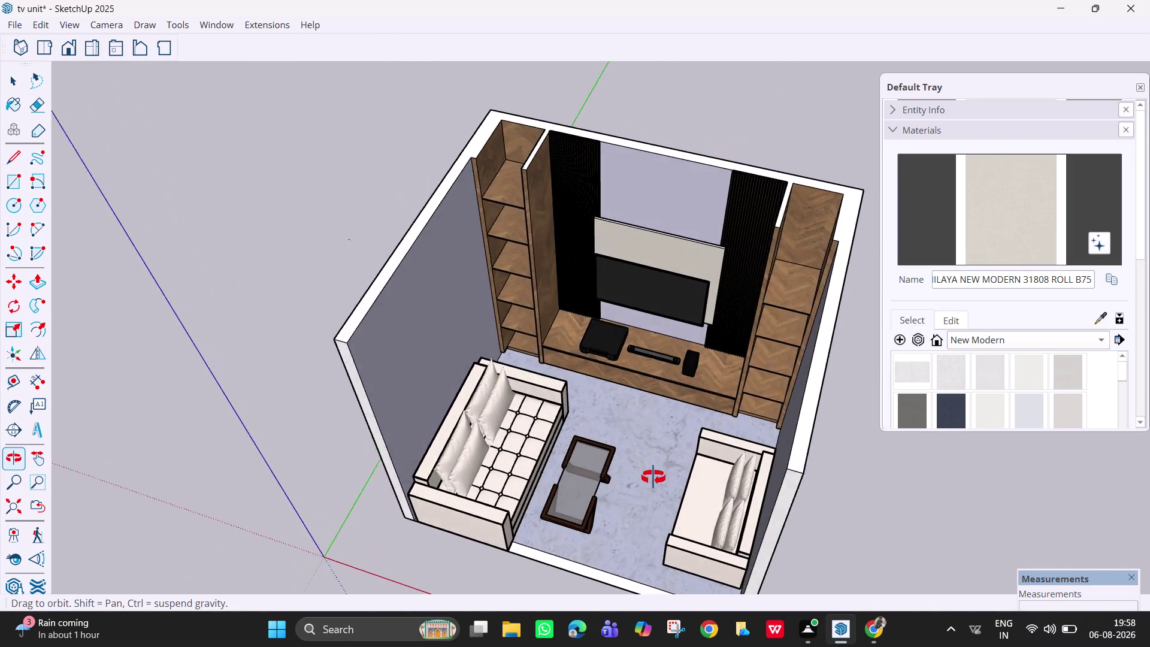
middle_drag(653, 478, 648, 455)
middle_drag(665, 297, 691, 291)
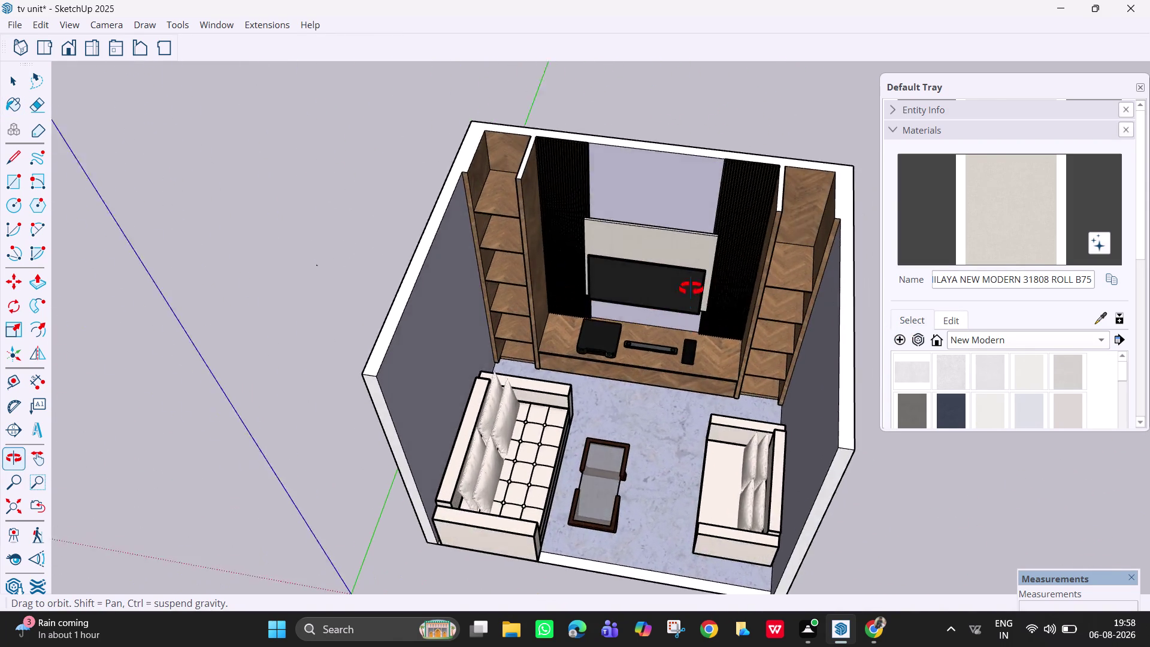
middle_drag(692, 290, 704, 327)
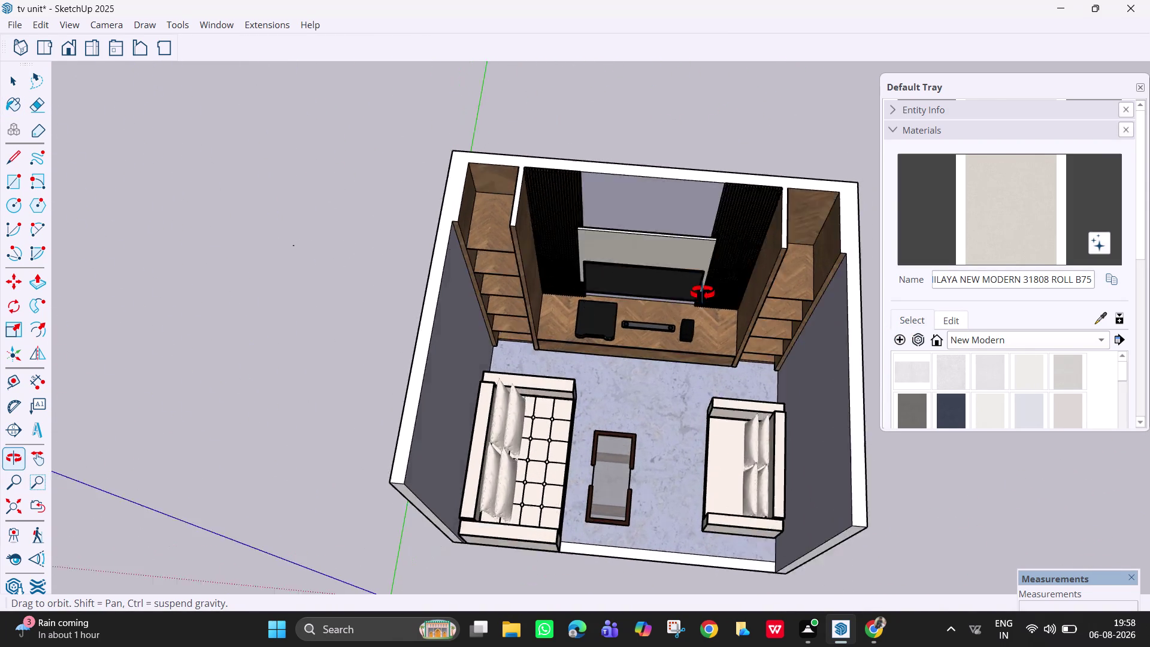
middle_drag(705, 327, 707, 159)
middle_drag(707, 146, 700, 146)
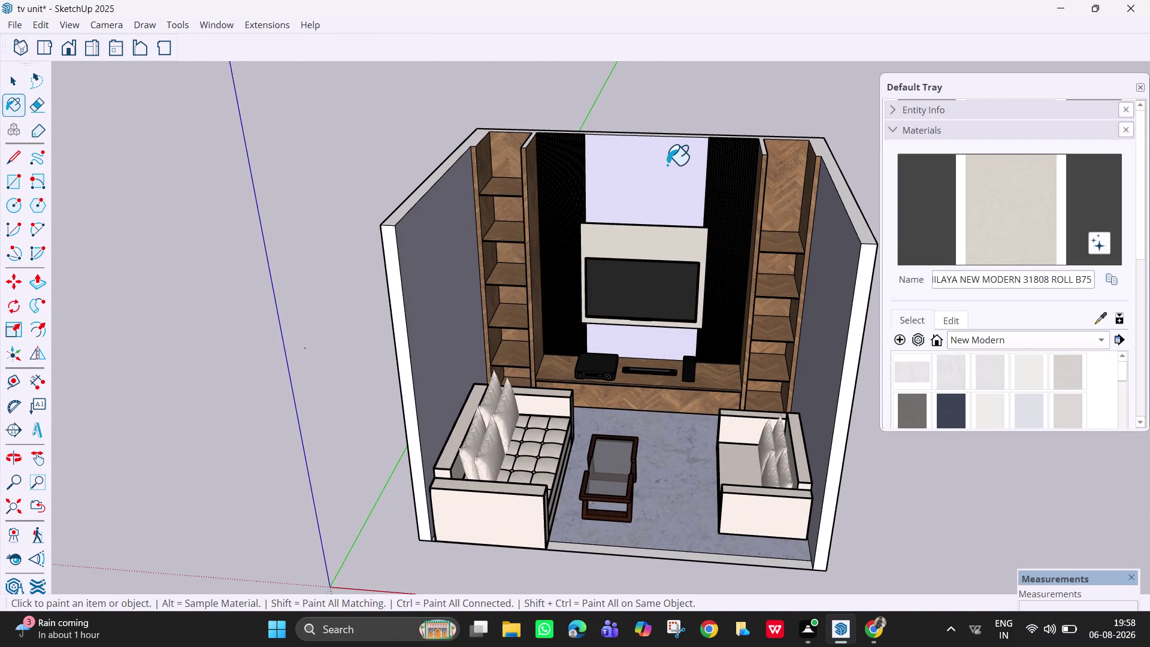
Switch to the Rectangle tool and orbit toward the wall above the TV.
key(space)
key(r)
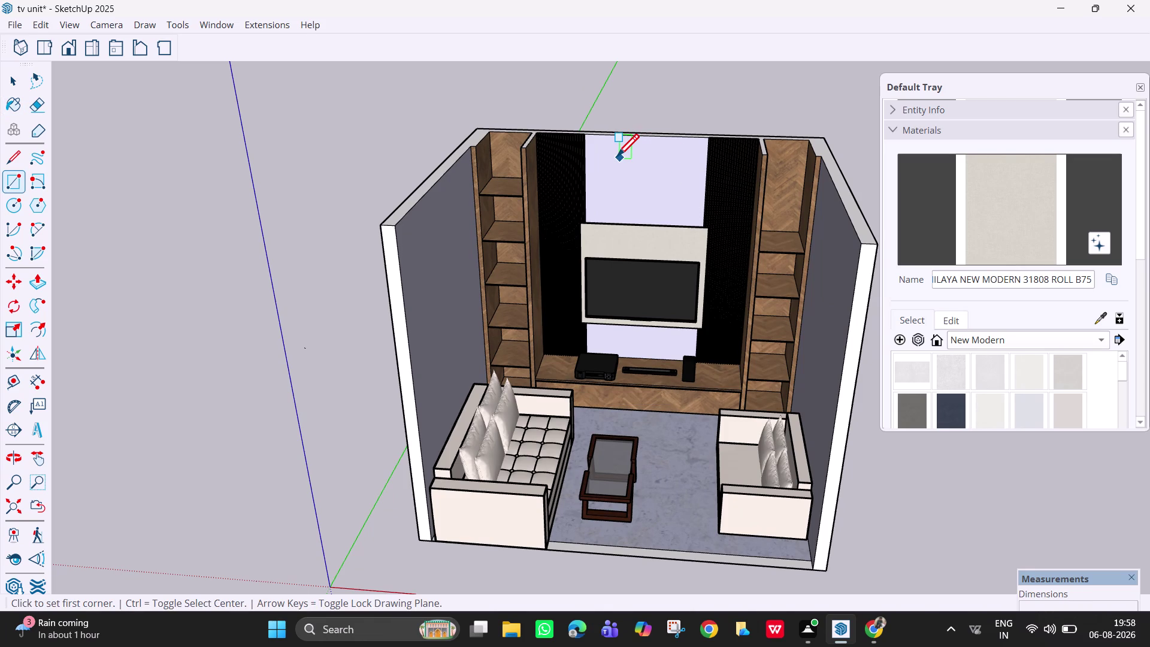
scroll(up, 3)
scroll(down, 3)
middle_drag(652, 236, 657, 223)
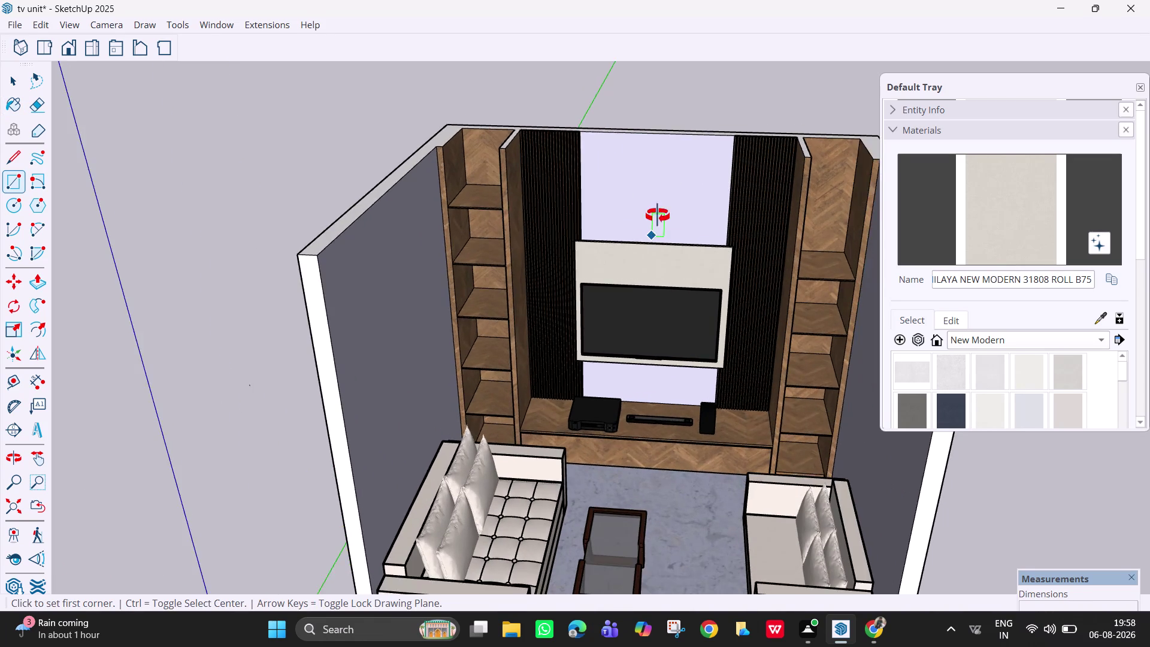
middle_drag(656, 223, 657, 183)
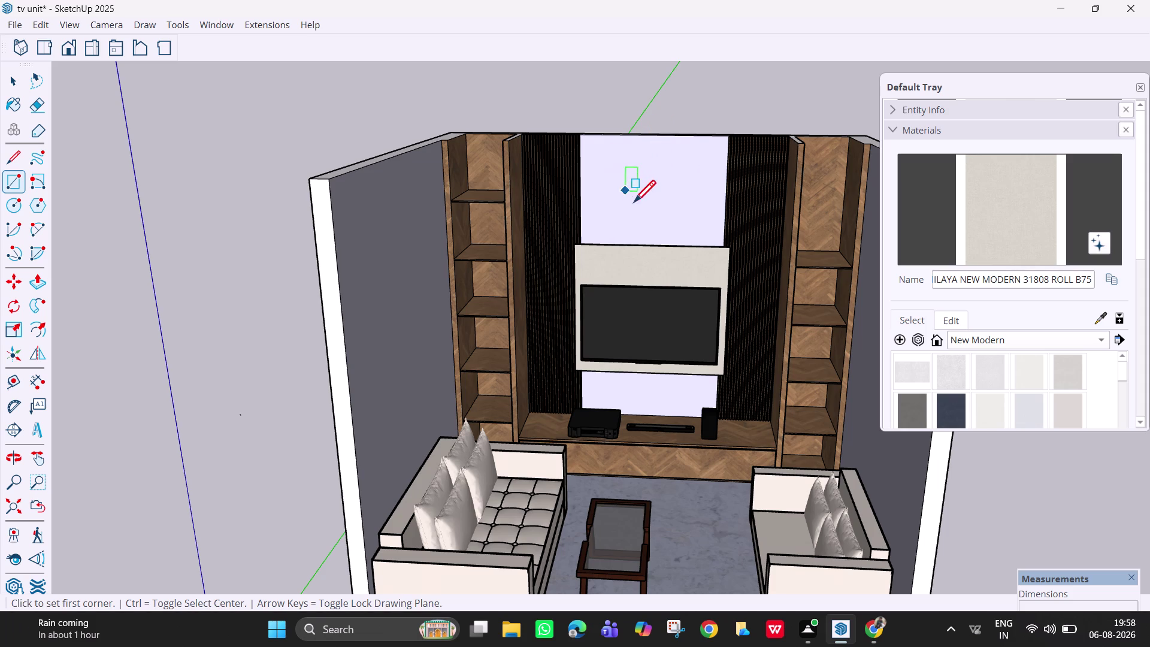
Recentre on a front view of the TV wall and draw a rectangle above the TV panel.
scroll(down, 3)
middle_drag(635, 207, 656, 212)
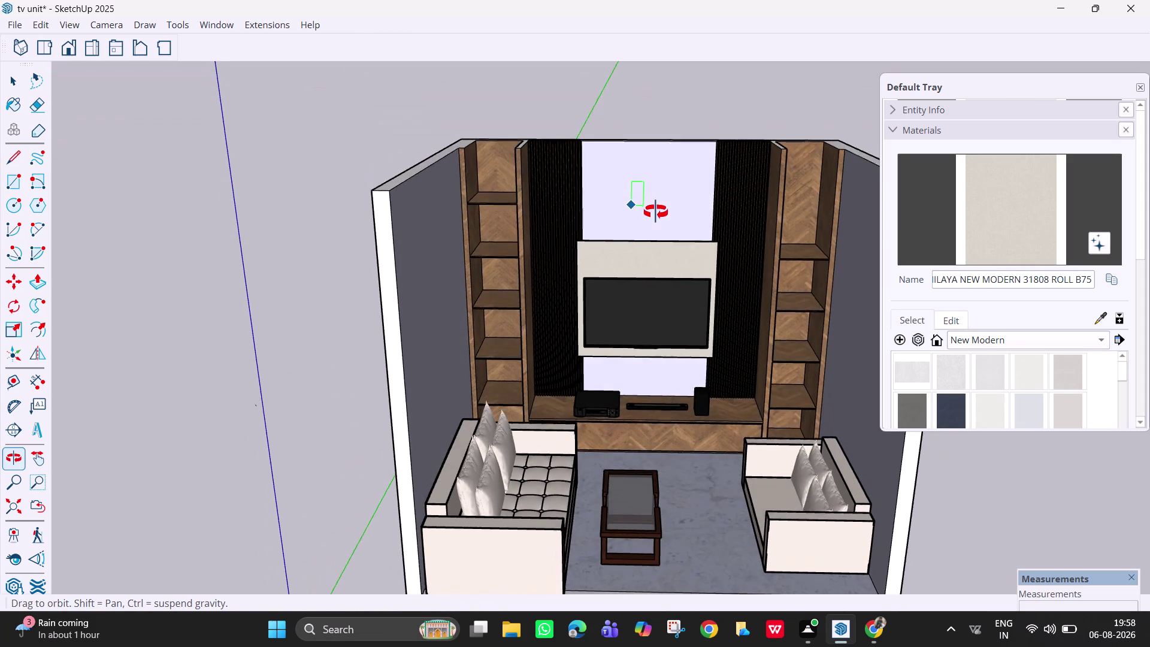
middle_drag(656, 212, 649, 205)
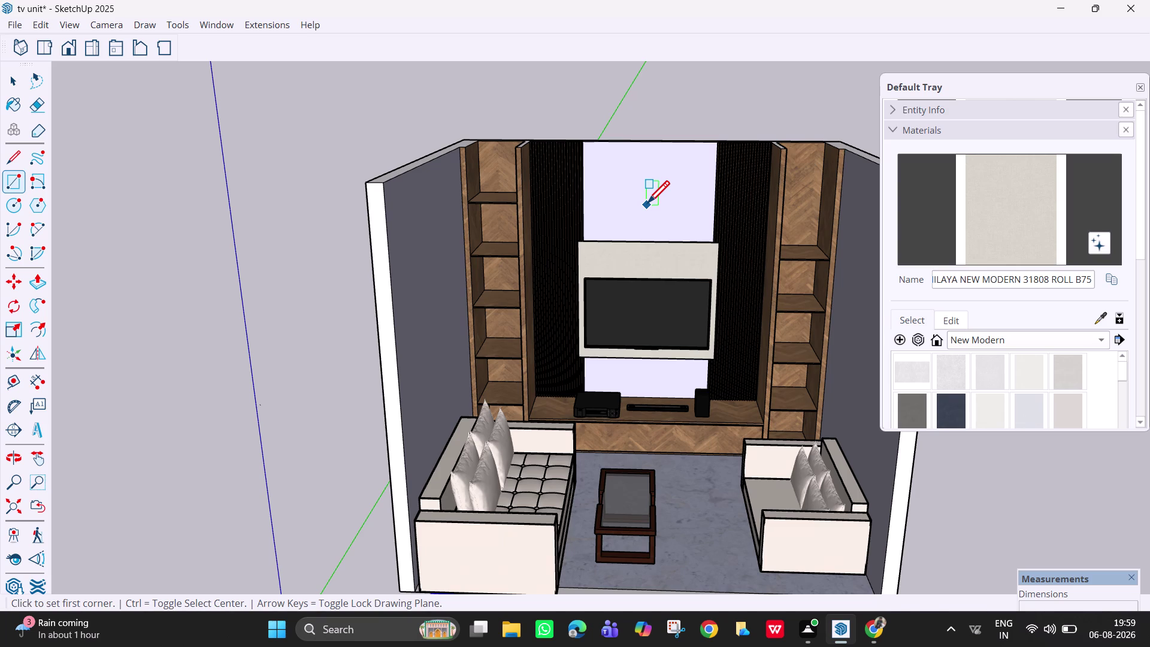
middle_drag(648, 207, 663, 253)
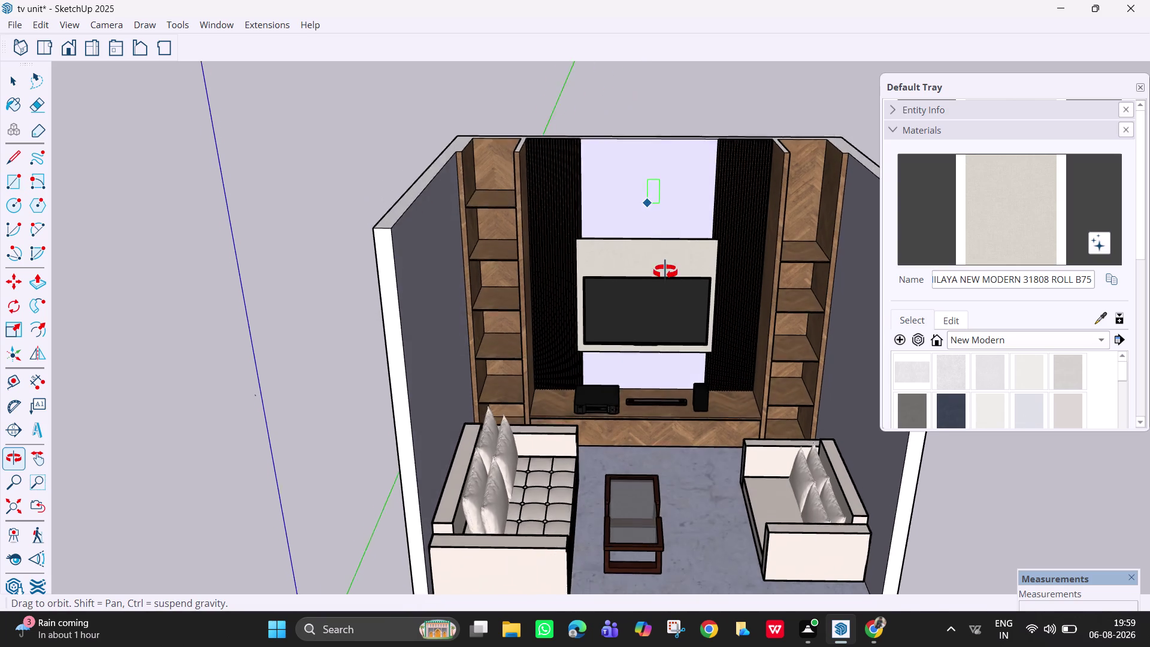
middle_drag(663, 253, 639, 431)
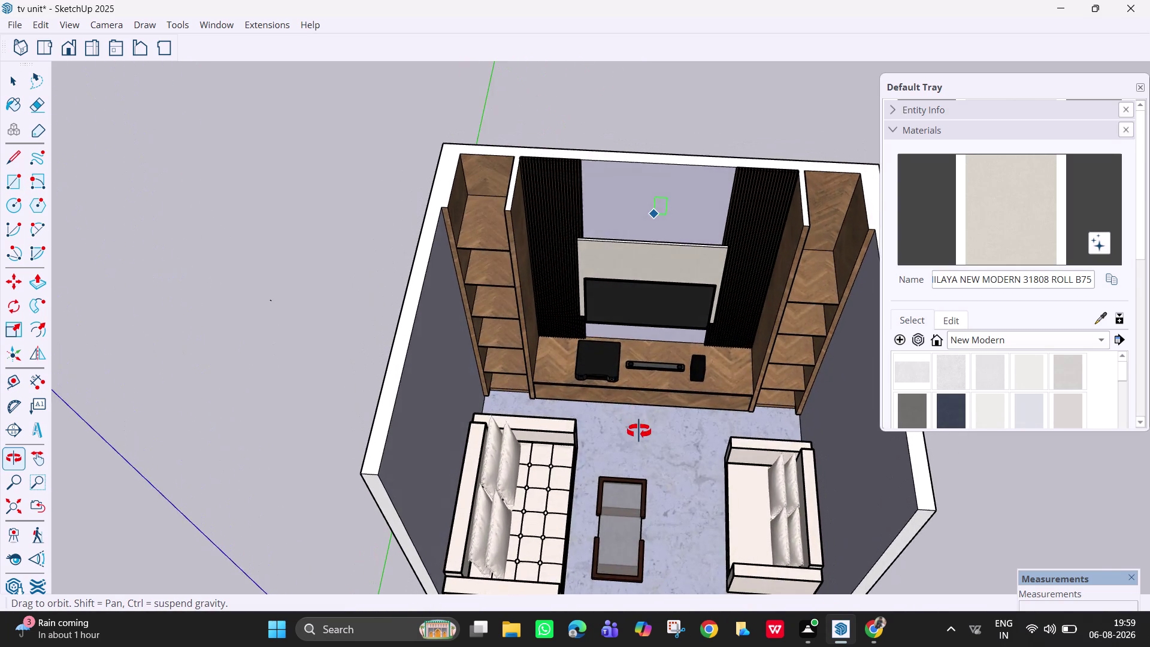
middle_drag(640, 431, 666, 155)
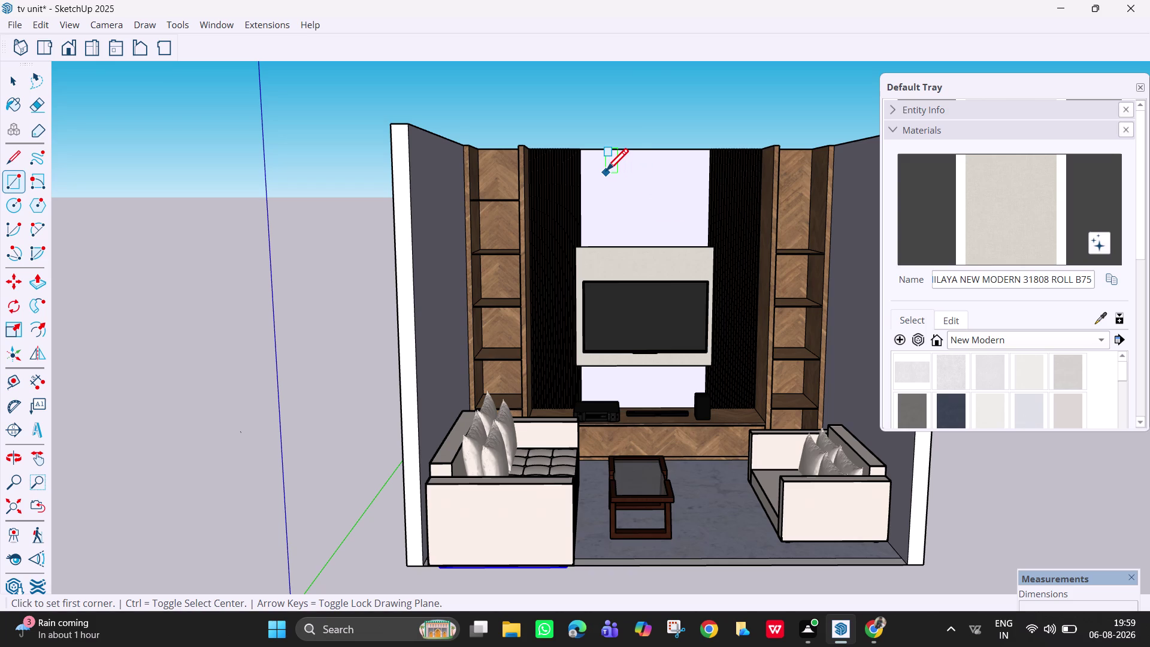
click(606, 172)
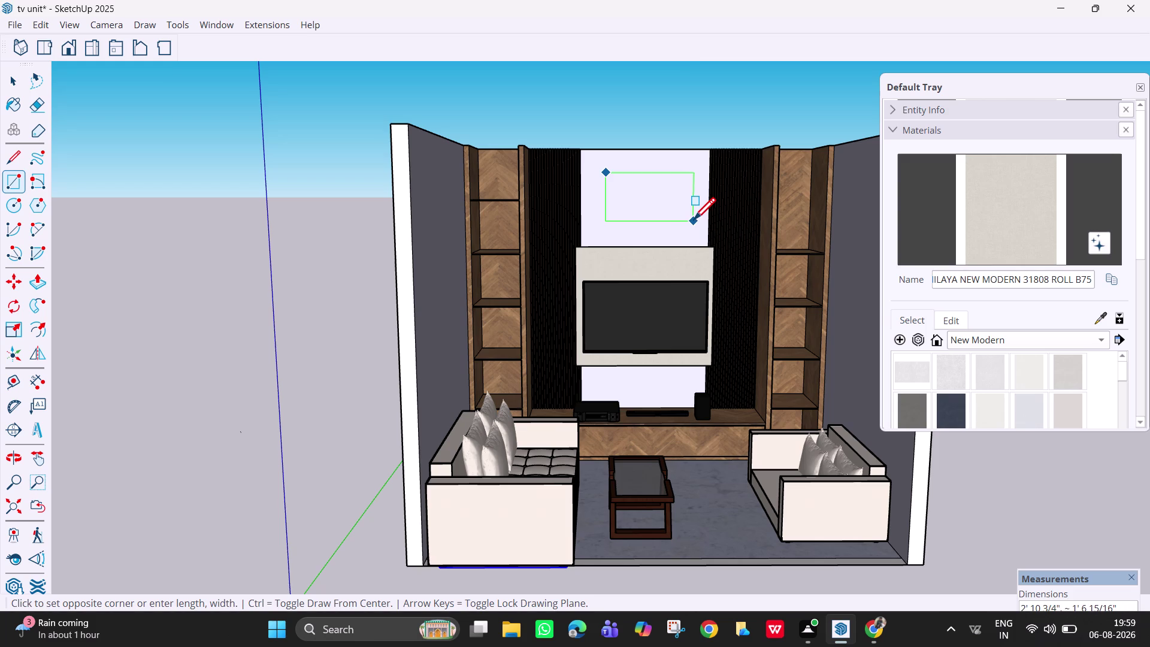
click(690, 220)
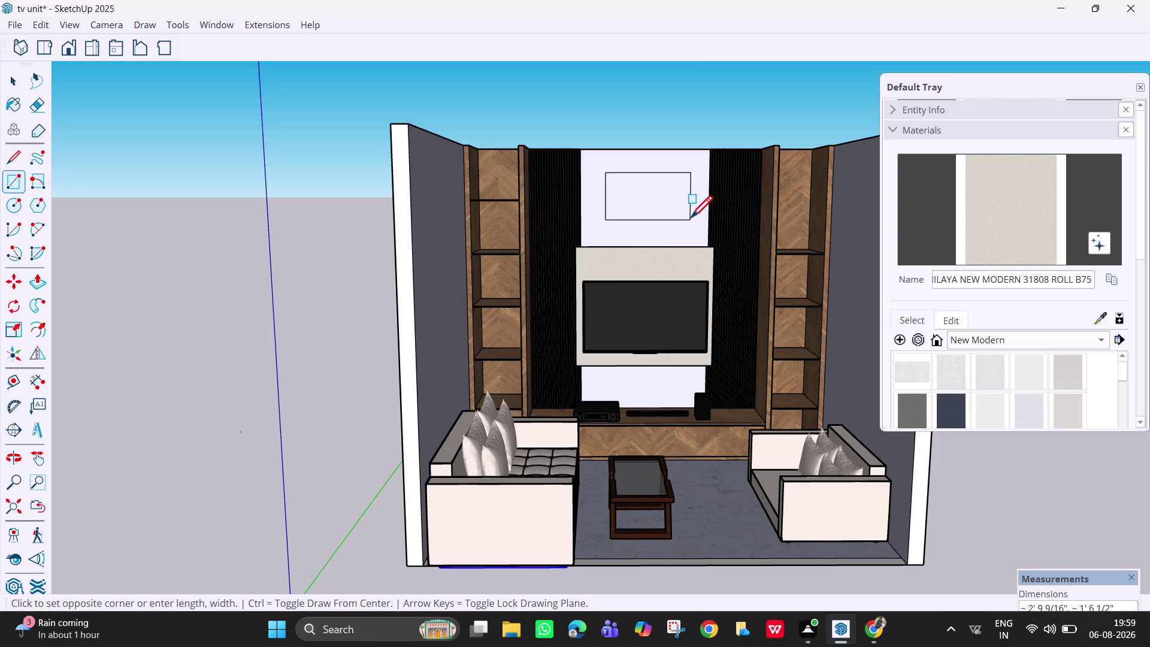
middle_drag(670, 181, 667, 271)
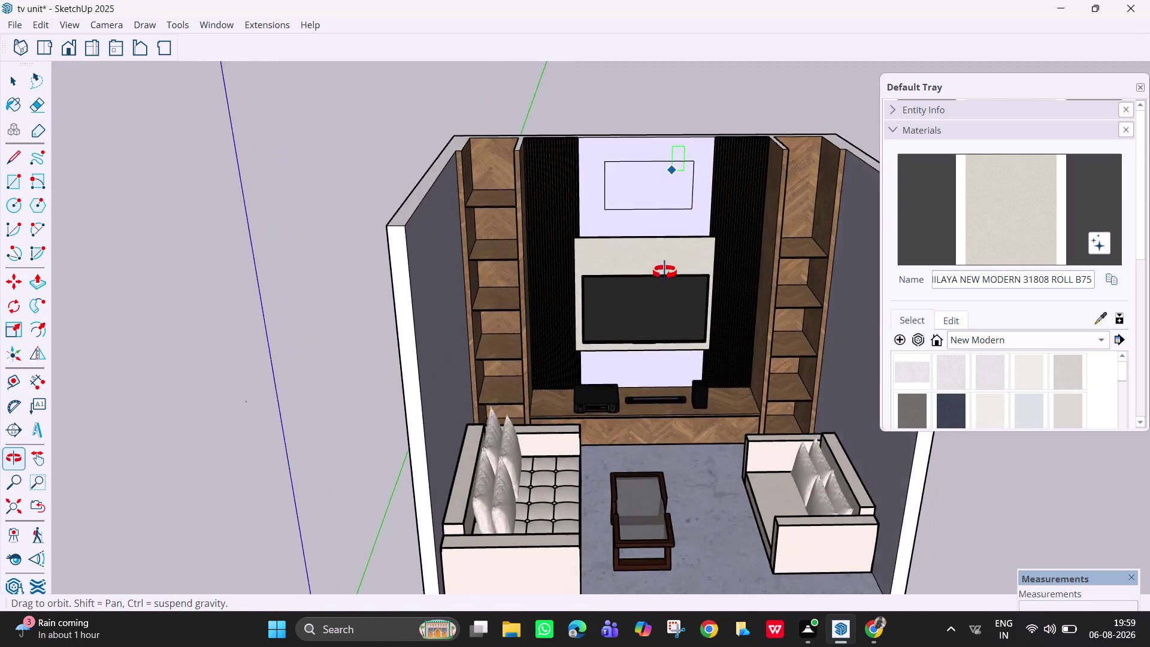
Push/Pull the rectangle above the TV out about 2 1/8" from the wall.
middle_drag(667, 271, 650, 295)
key(space)
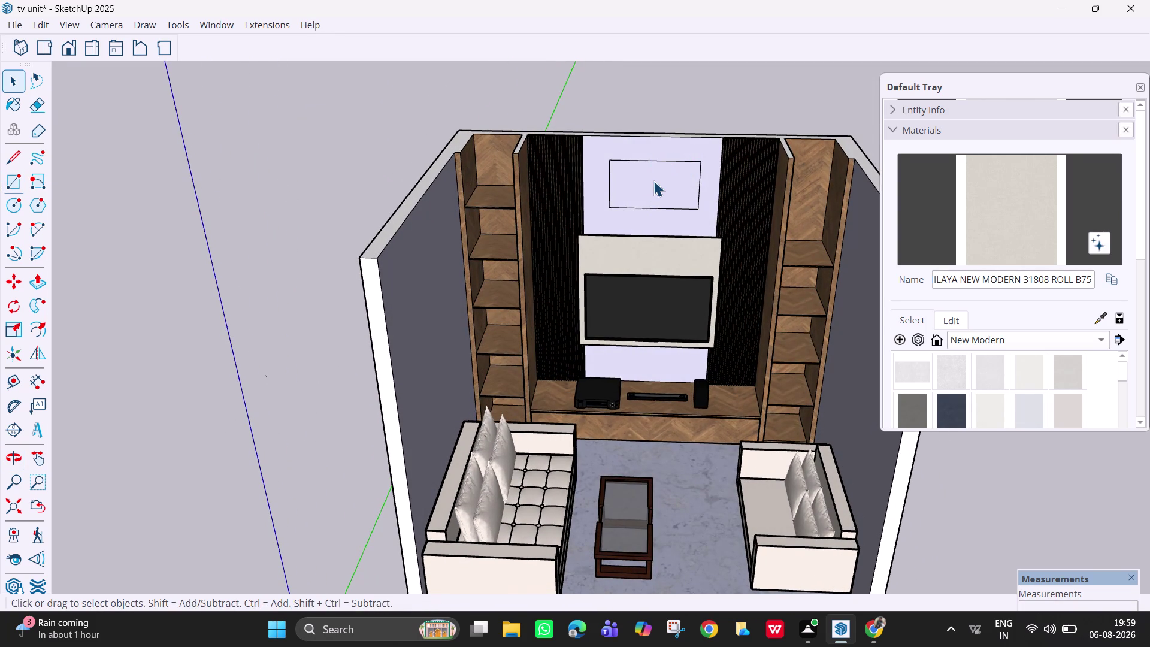
key(p)
click(655, 180)
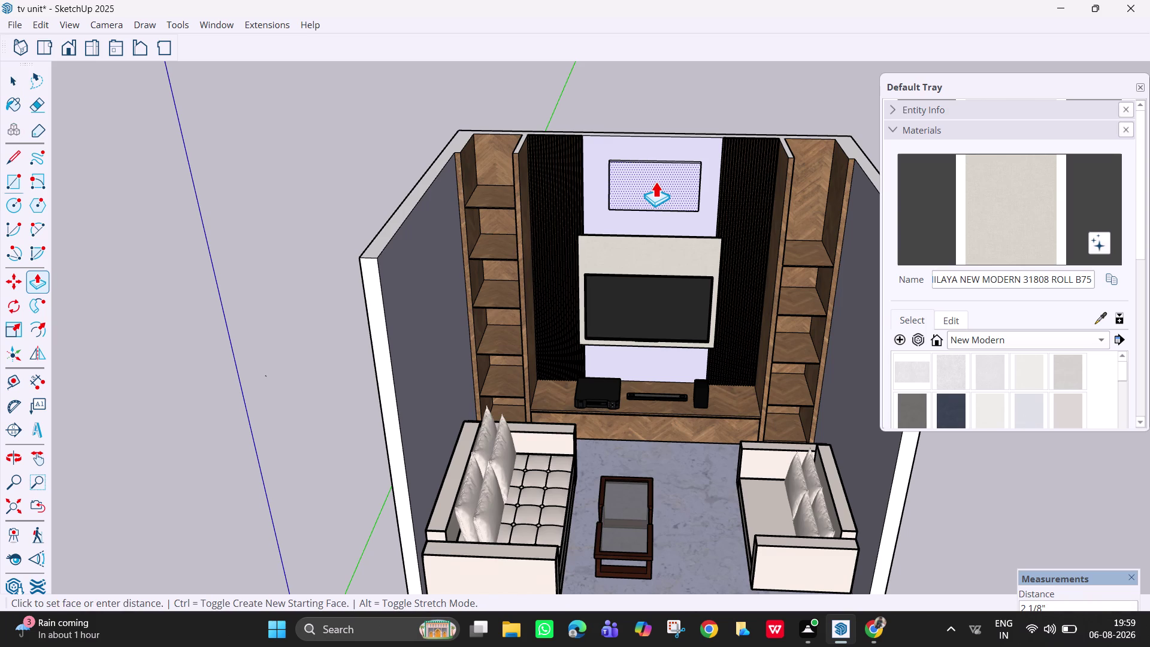
click(656, 181)
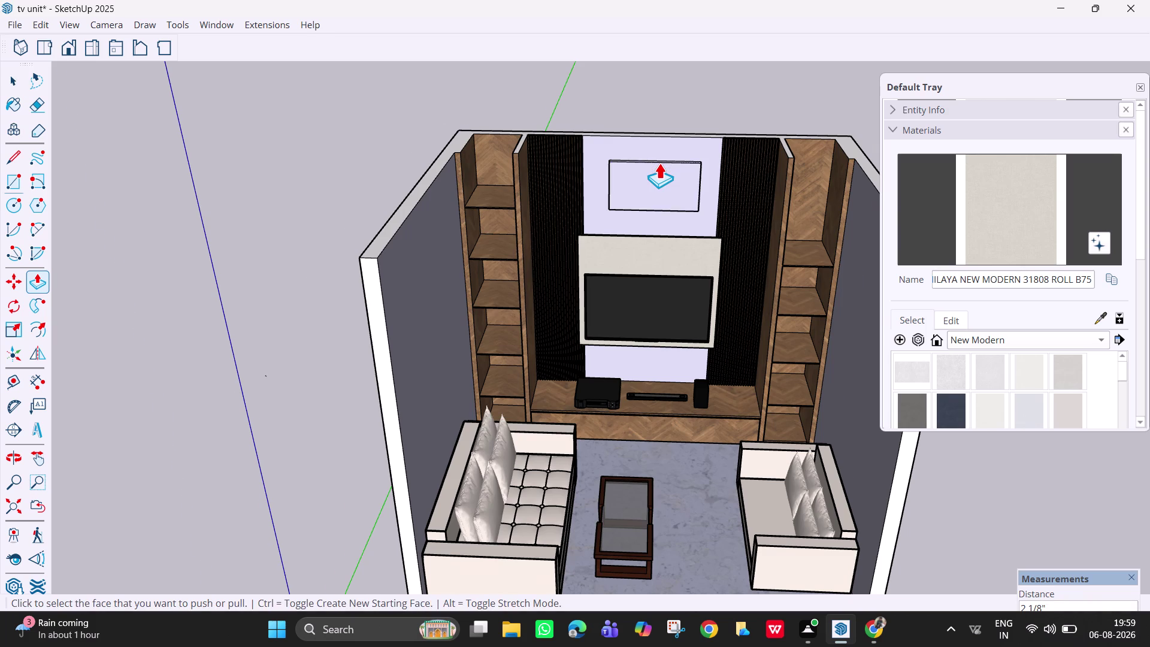
Orbit around to inspect the panel's depth, then start a large rectangle from a top-down view.
scroll(up, 3)
middle_drag(679, 202, 664, 135)
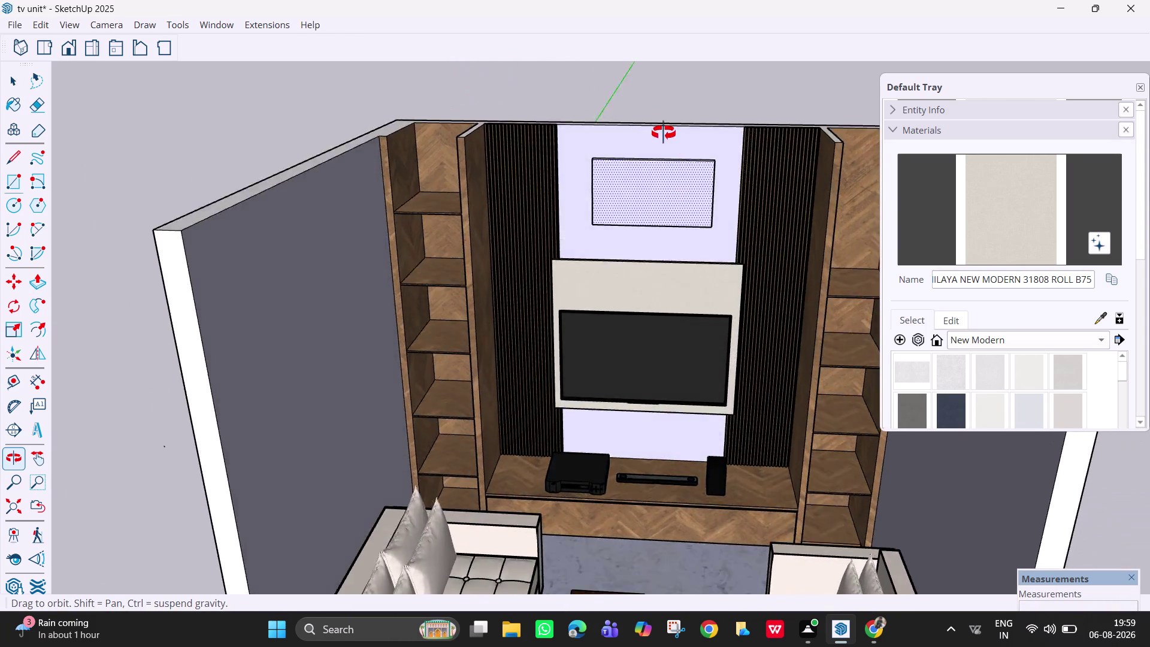
middle_drag(664, 136, 687, 140)
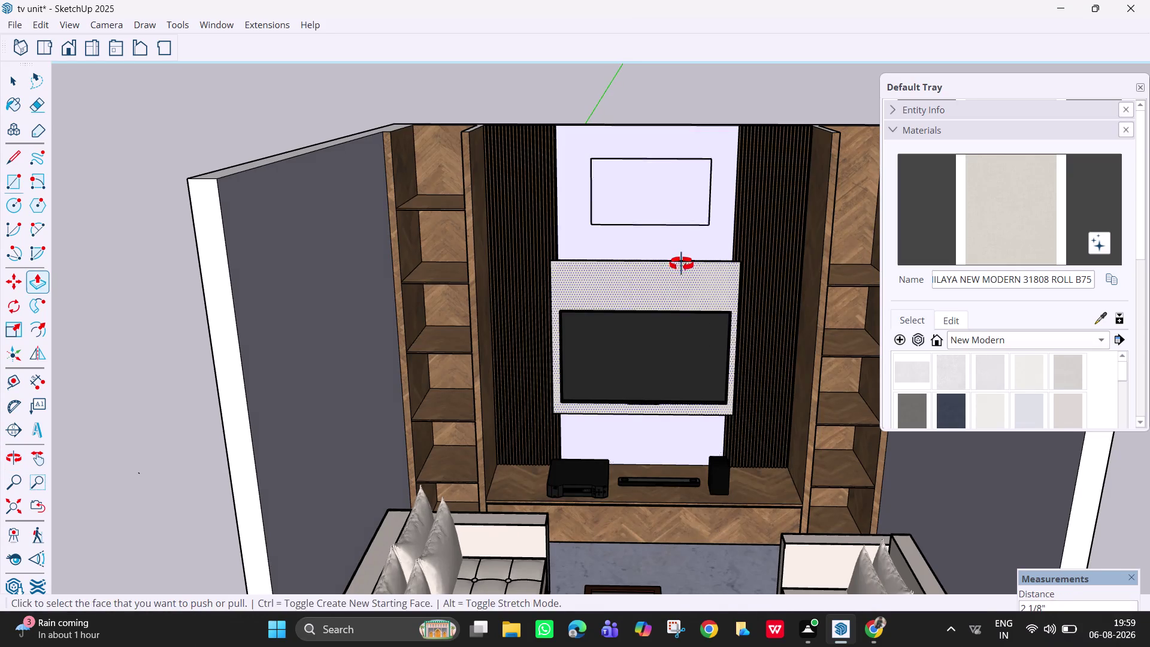
middle_drag(681, 264, 773, 329)
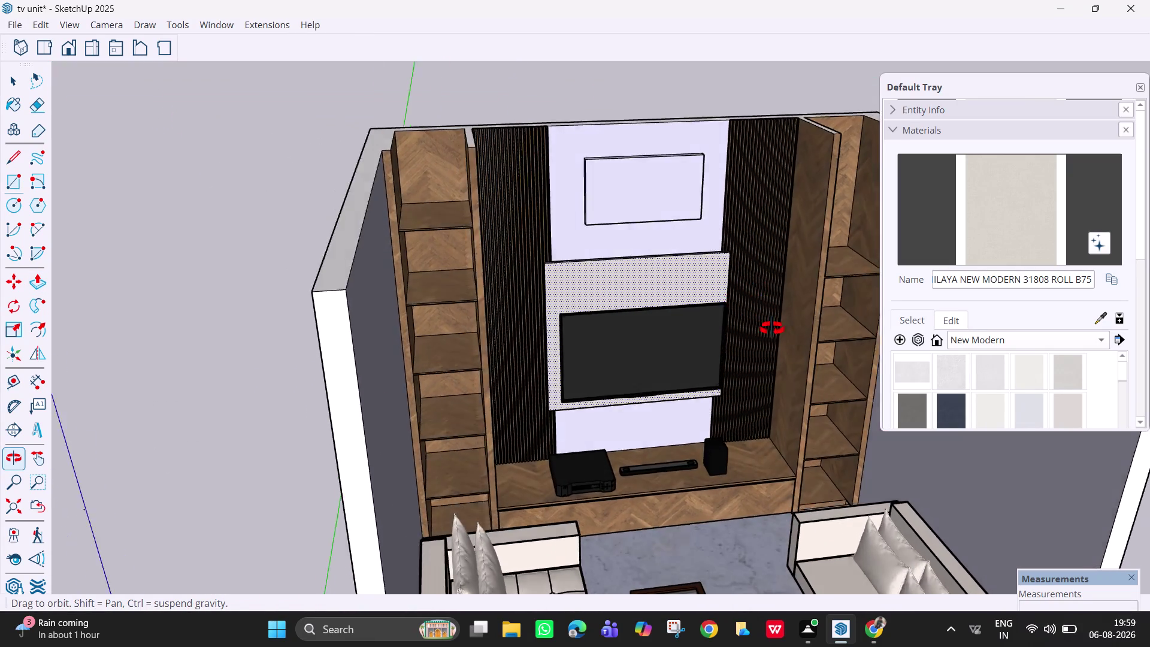
middle_drag(772, 329, 736, 299)
middle_drag(637, 207, 657, 337)
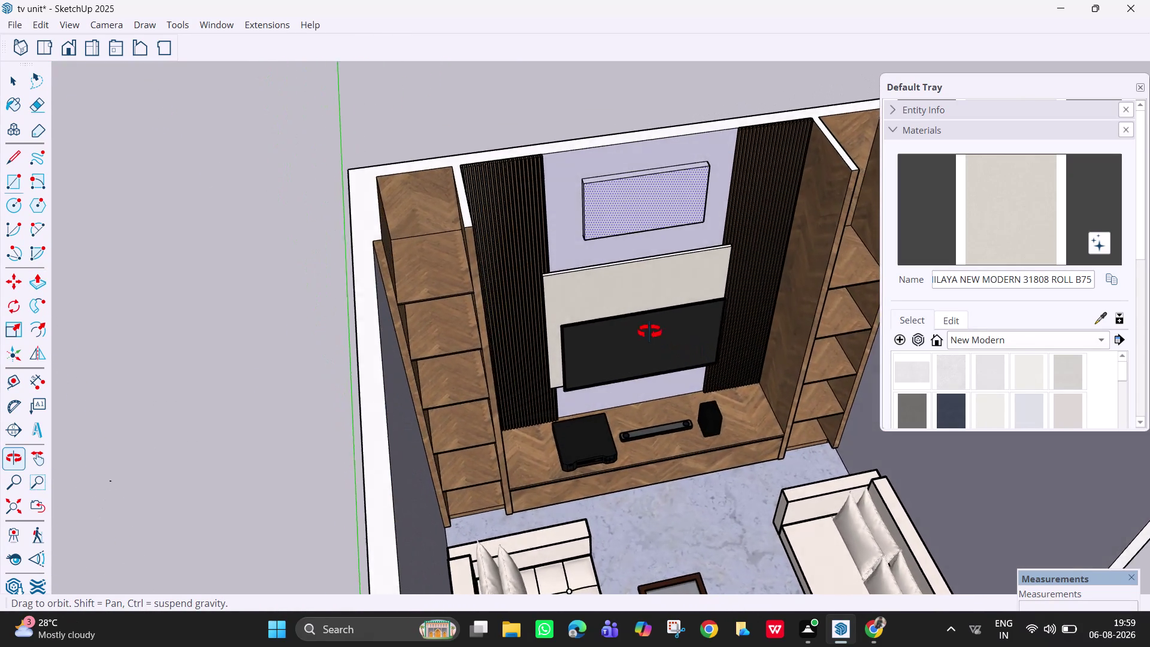
middle_drag(657, 337, 571, 229)
scroll(down, 3)
scroll(down, 3)
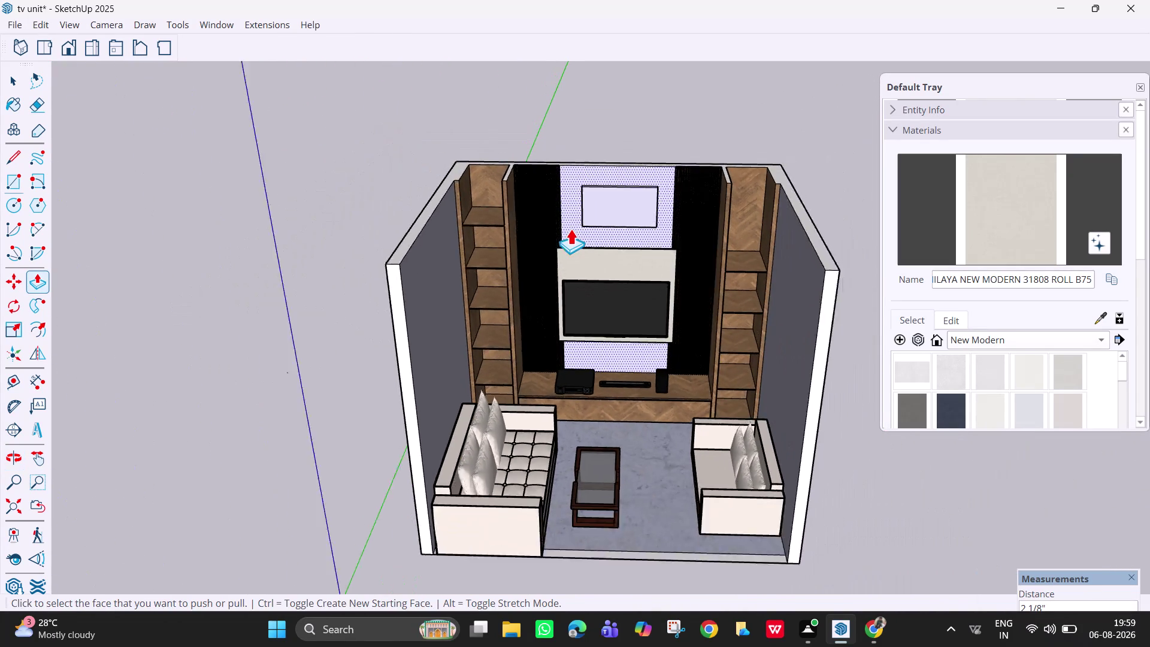
middle_drag(602, 283, 627, 415)
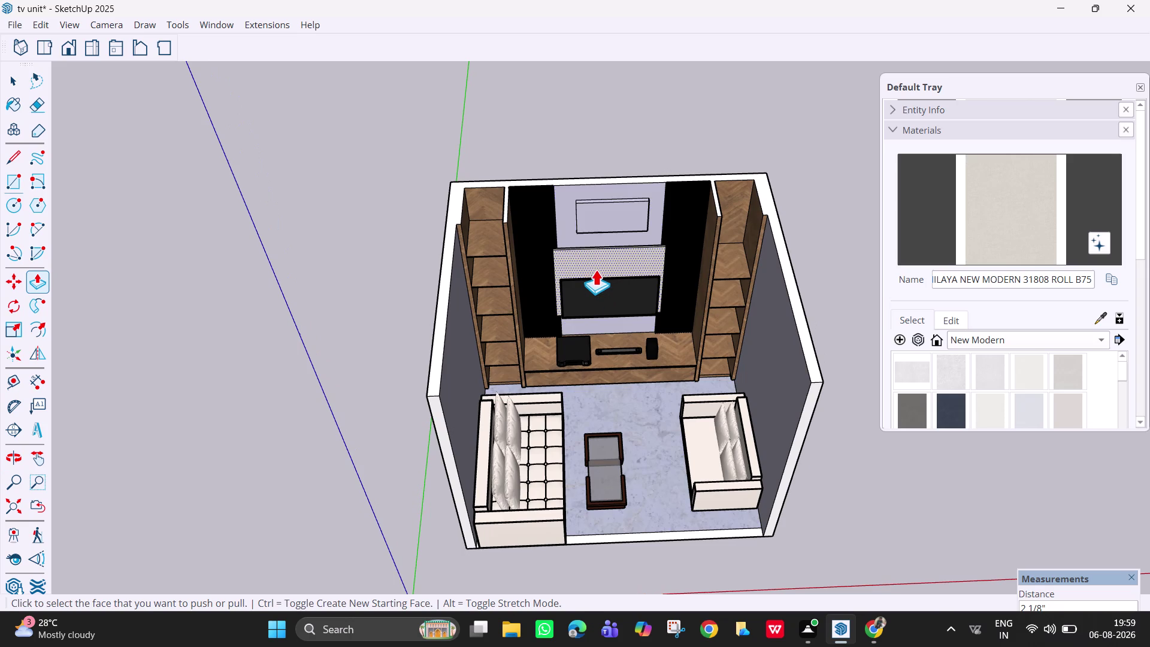
key(r)
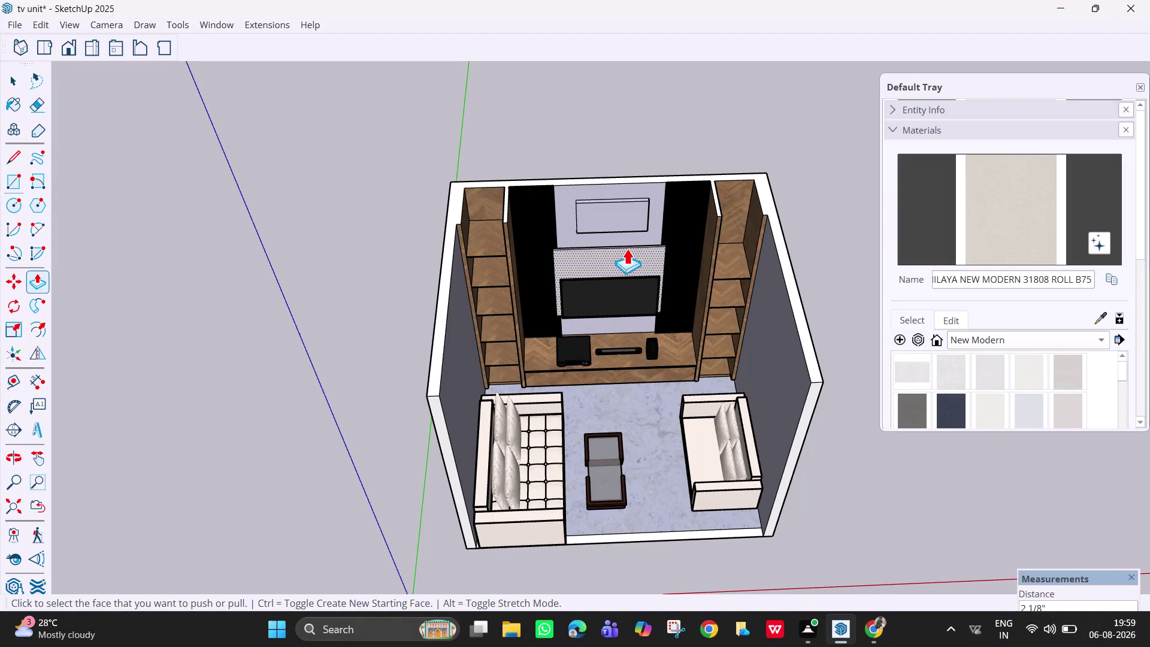
click(454, 178)
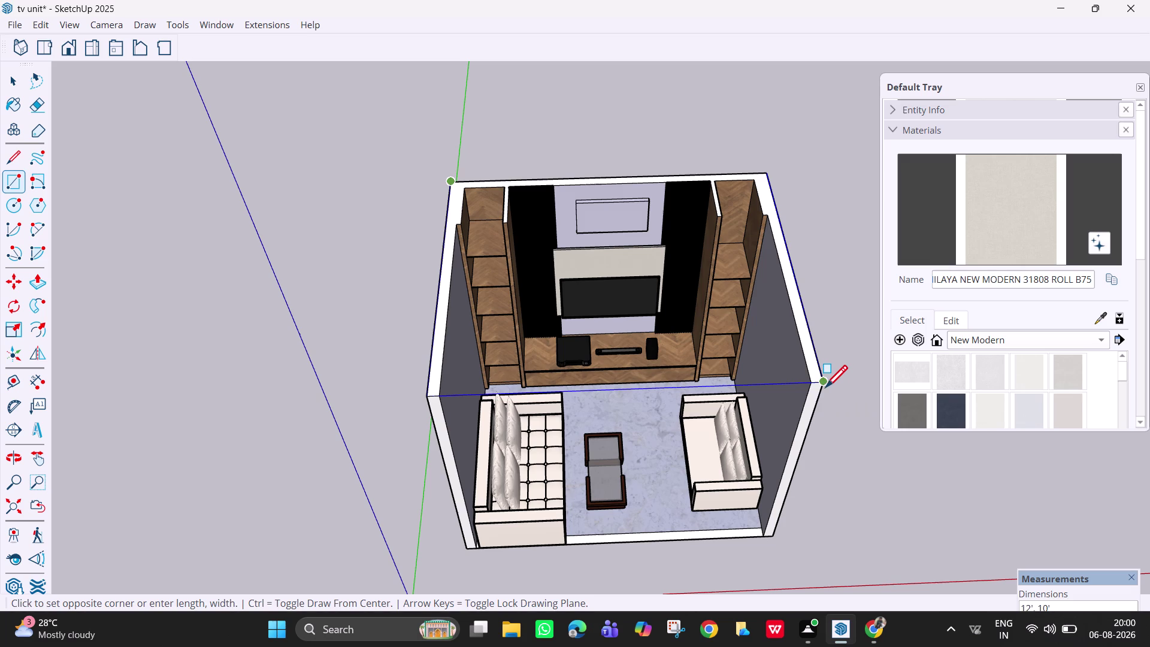
click(823, 387)
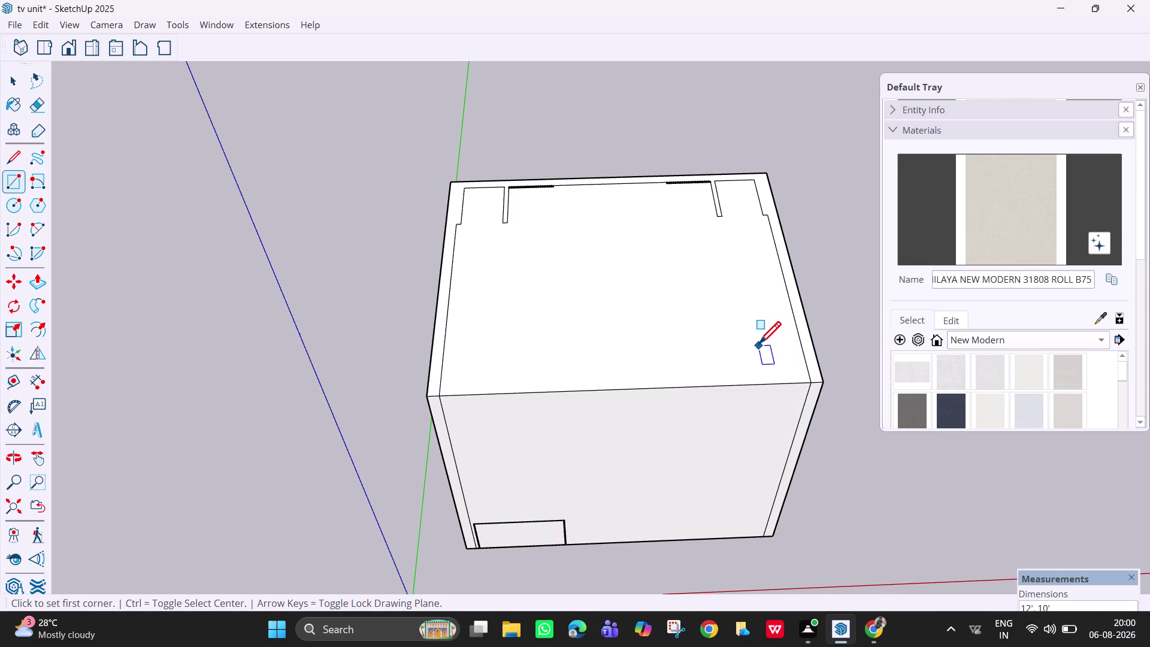
key(ctrl+z)
click(465, 185)
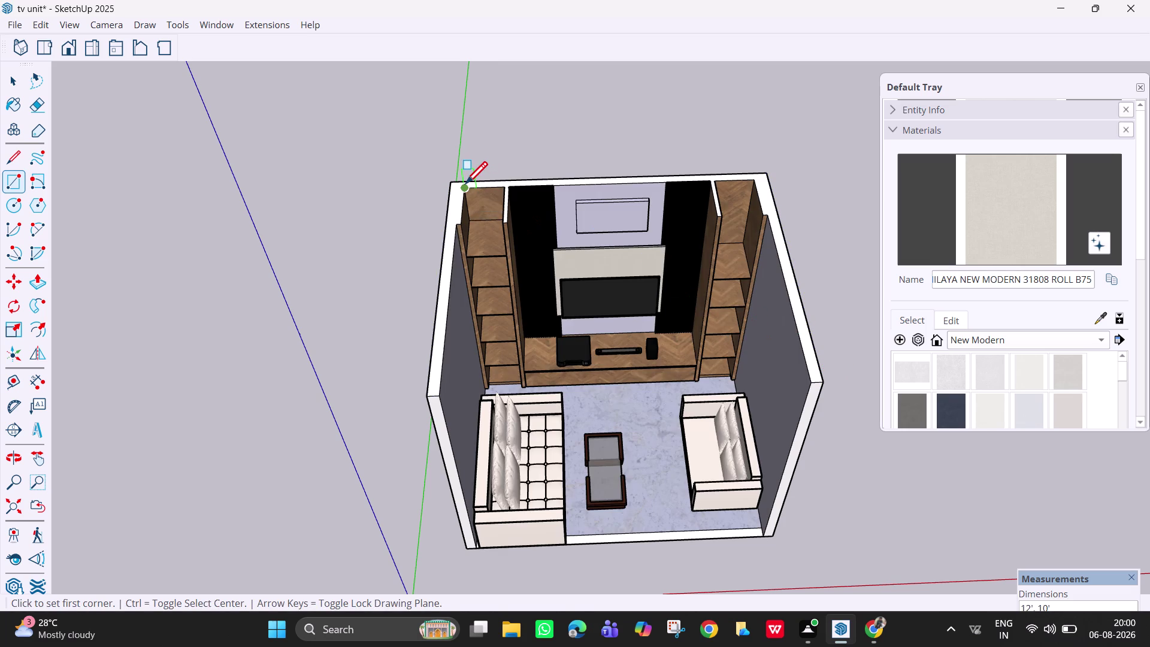
key(space)
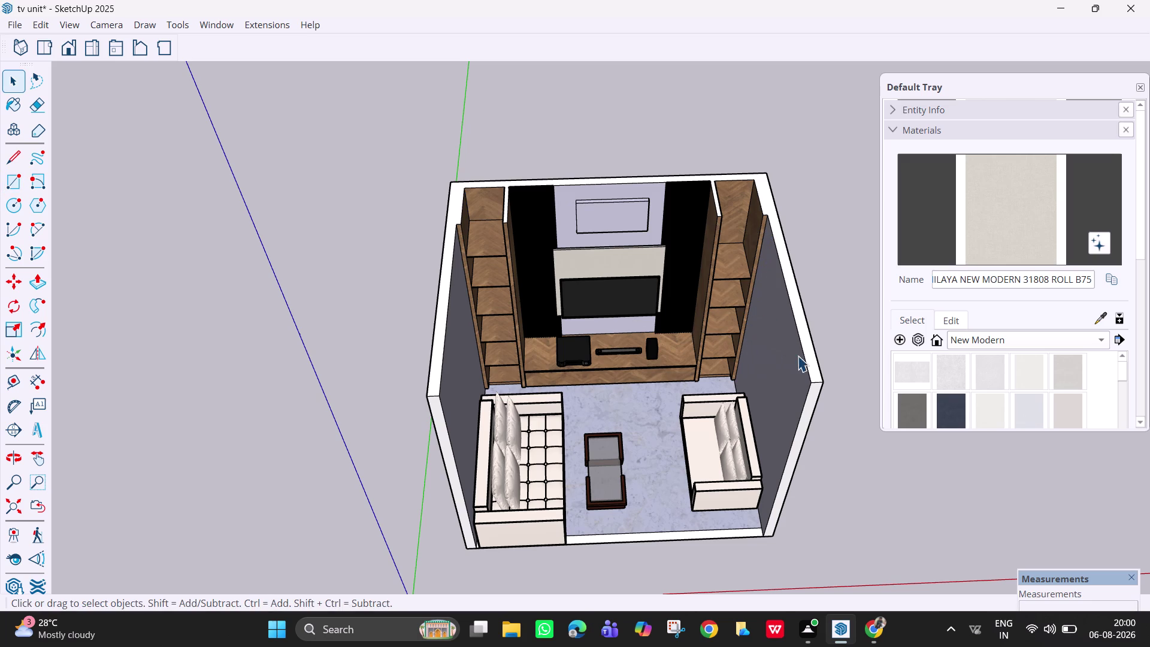
key(r)
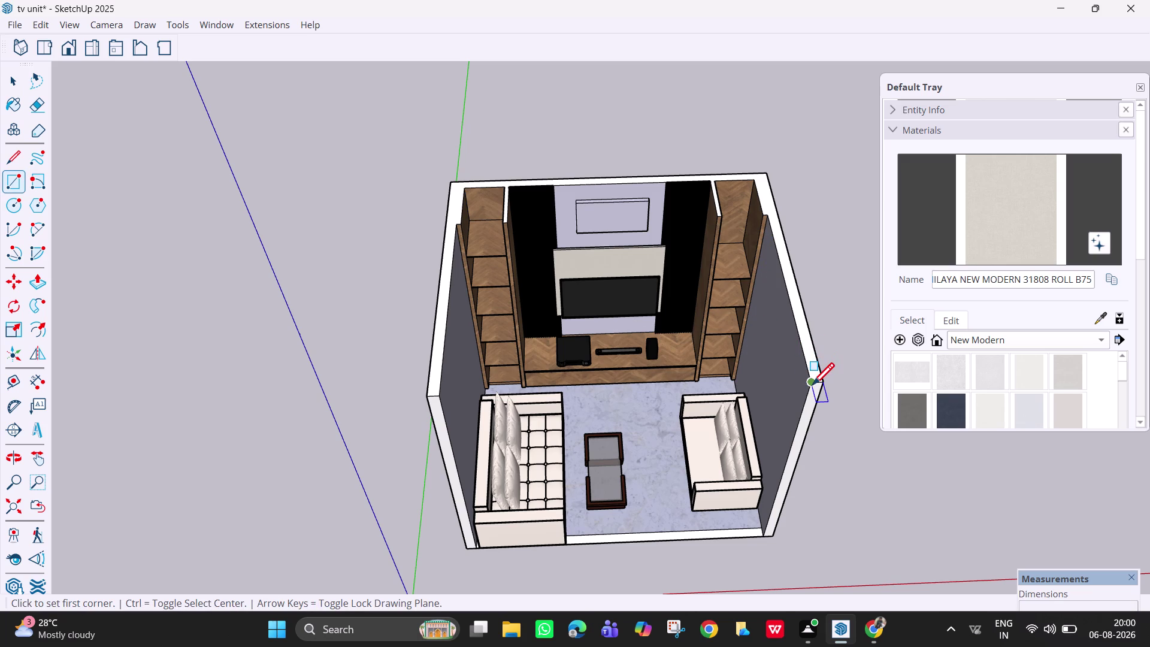
click(810, 384)
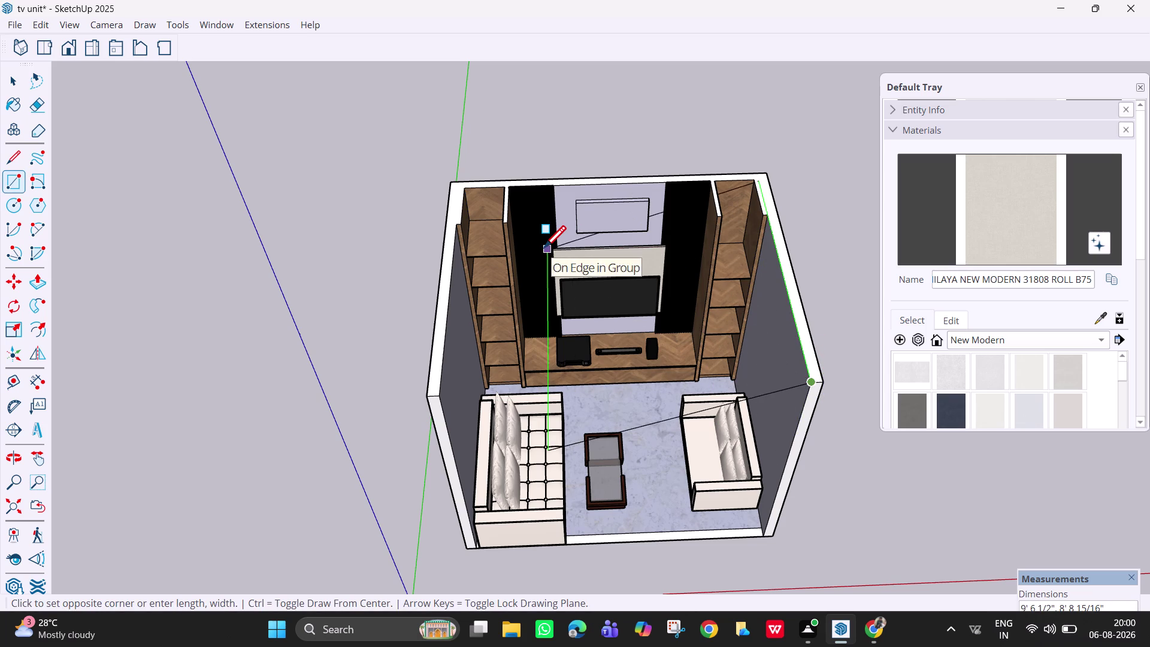
key(Up)
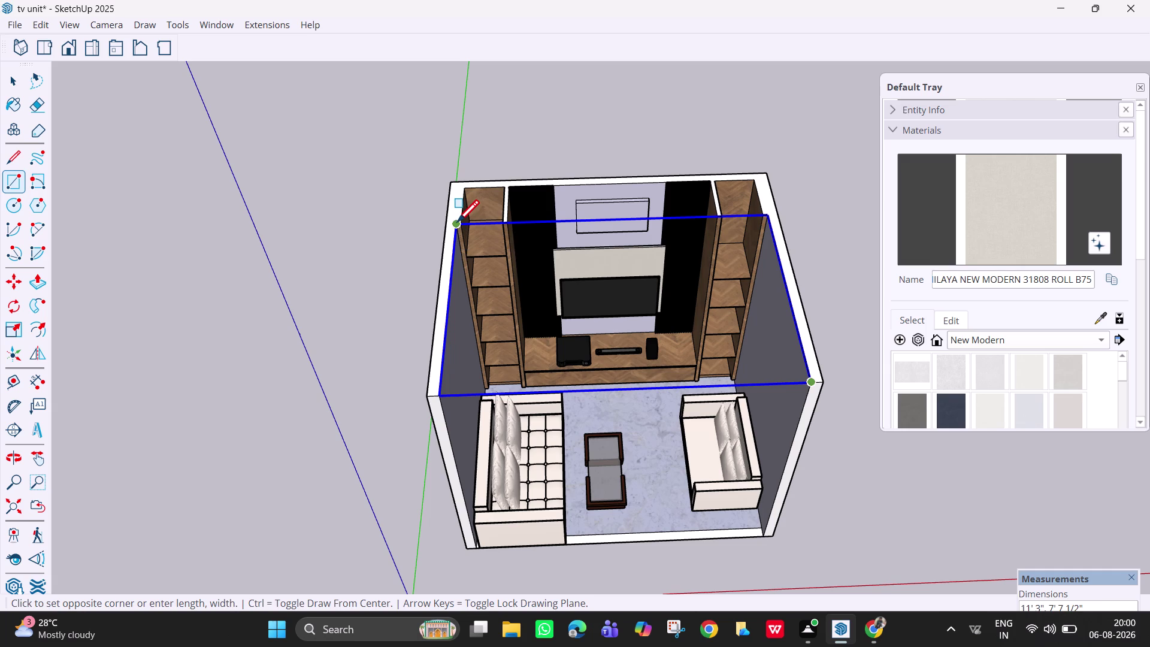
click(456, 224)
key(ctrl+z)
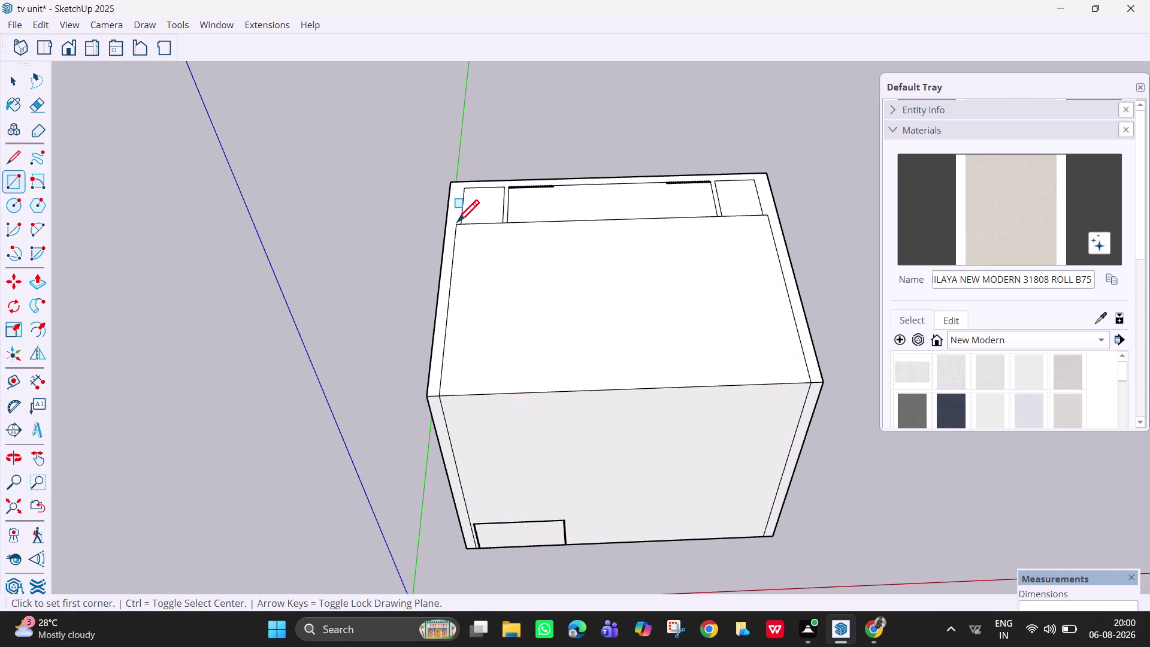
click(465, 192)
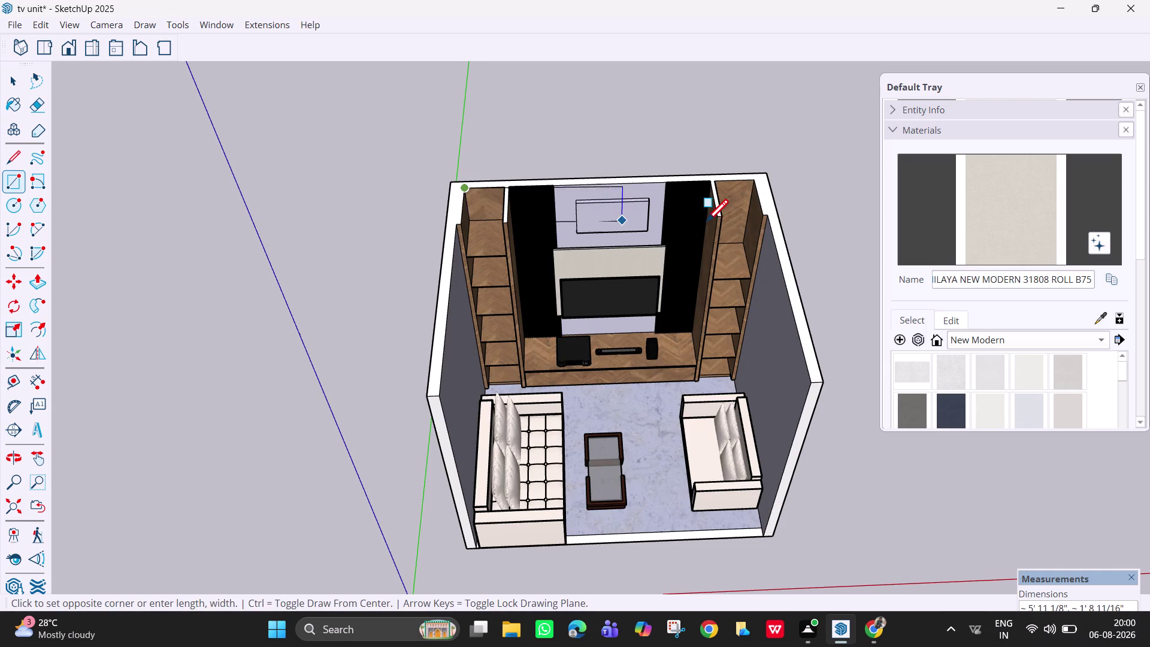
click(762, 215)
key(ctrl+z)
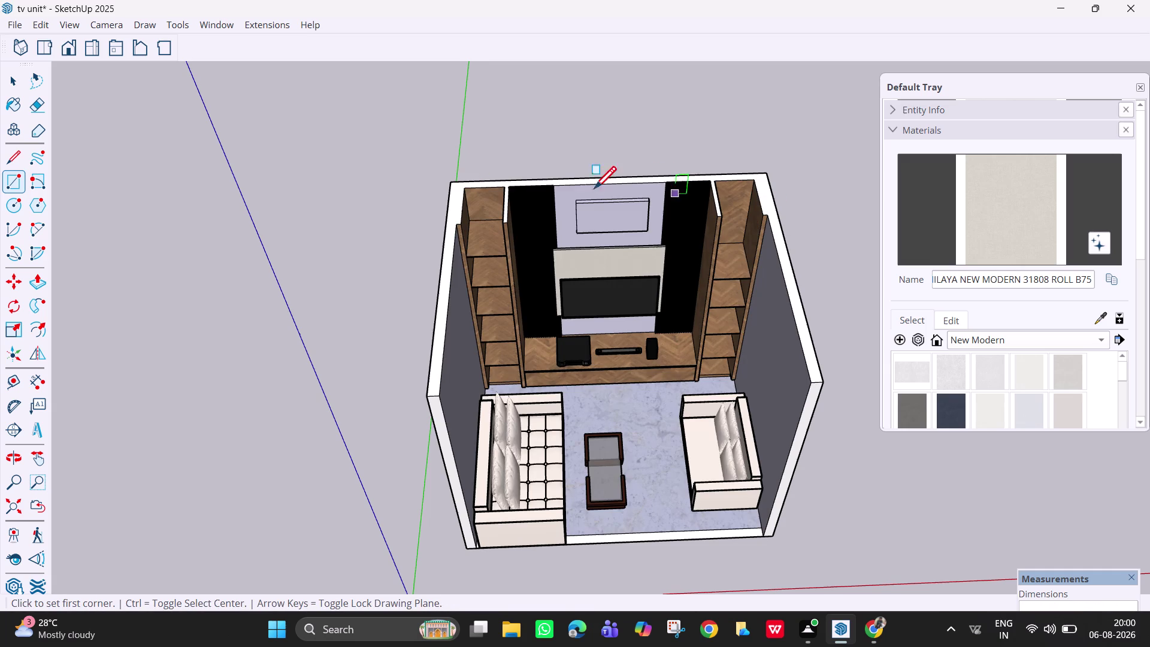
middle_drag(457, 180, 453, 142)
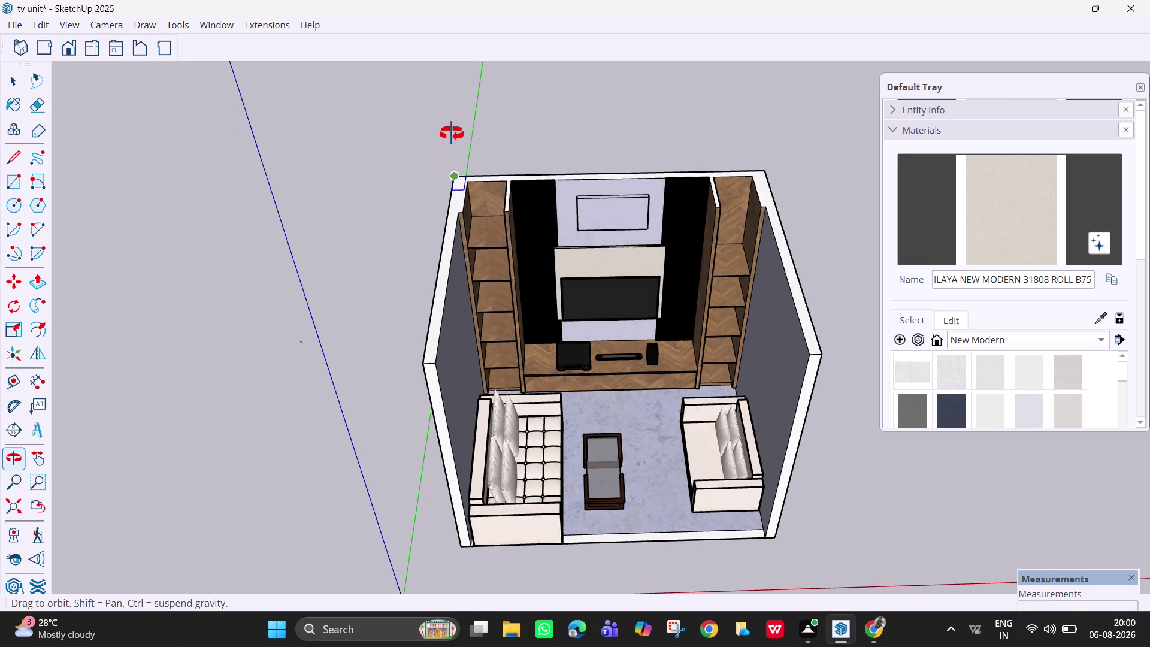
middle_drag(452, 142, 448, 107)
middle_drag(448, 99, 445, 310)
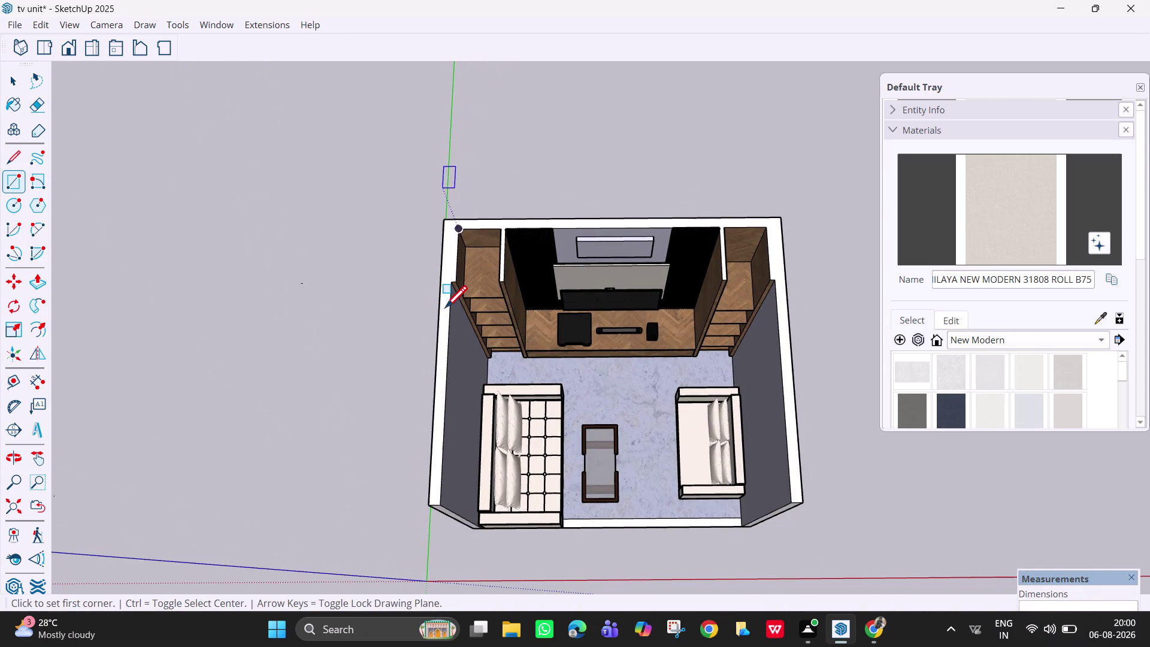
click(41, 44)
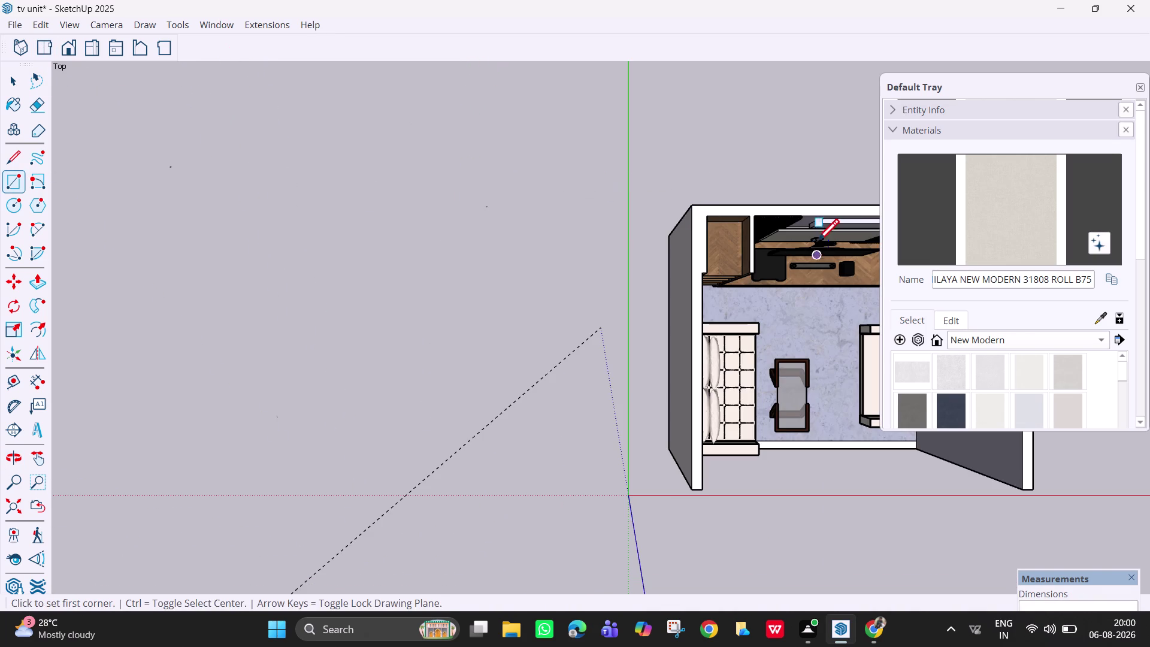
click(1140, 90)
key(h)
drag(786, 197, 650, 210)
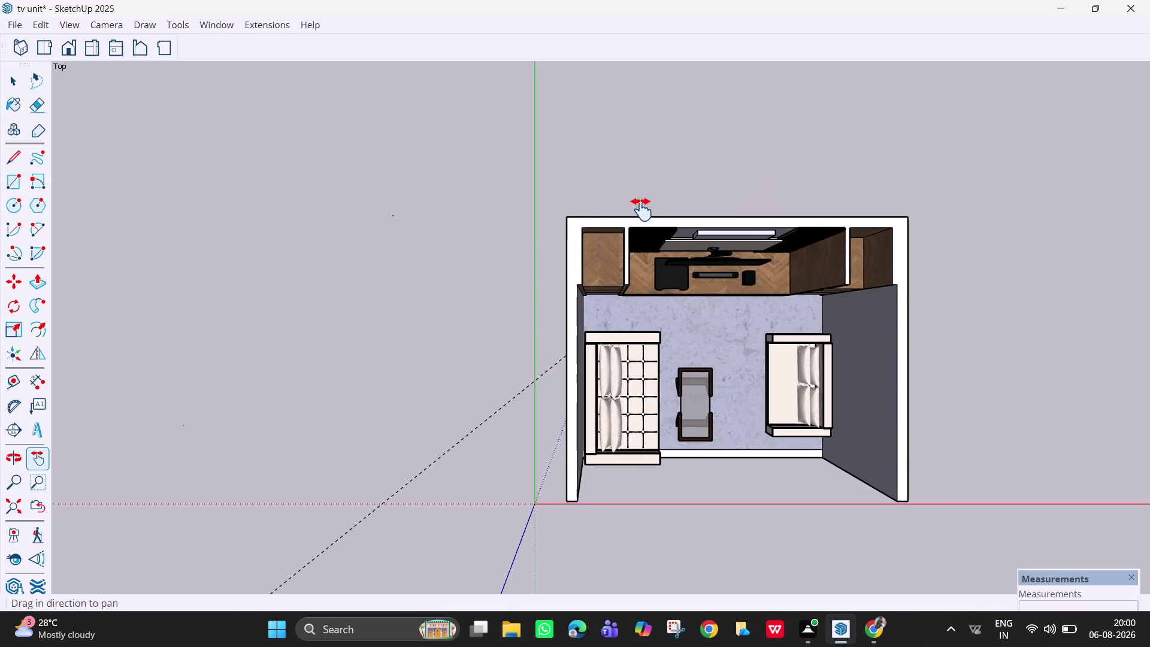
drag(651, 209, 563, 210)
key(r)
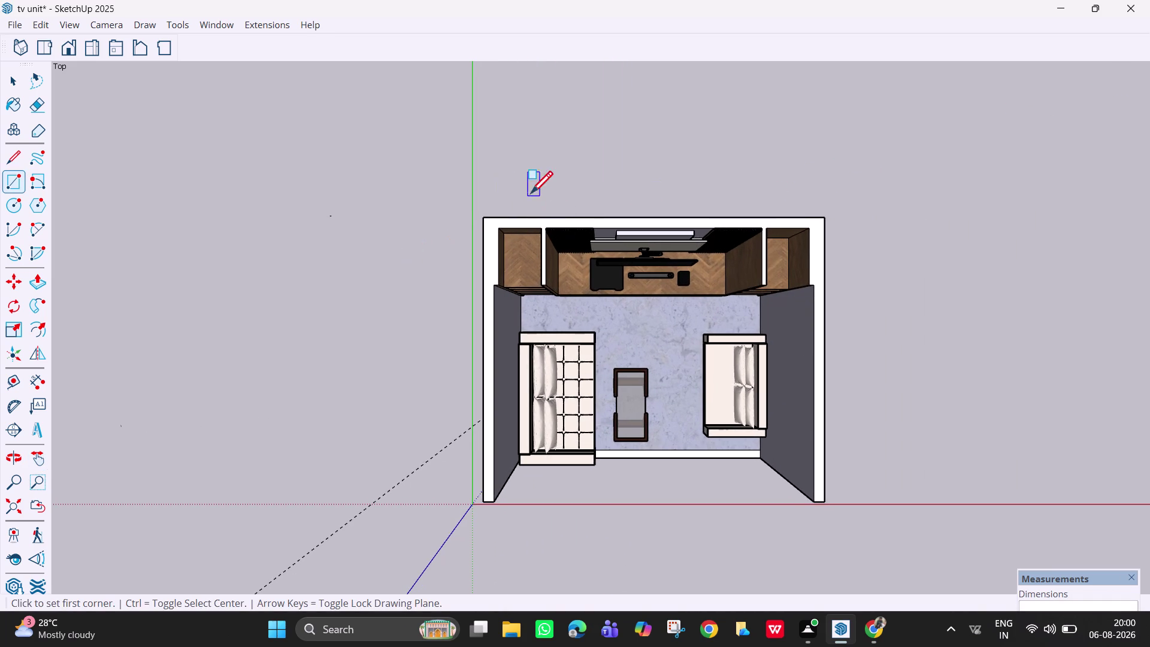
click(486, 220)
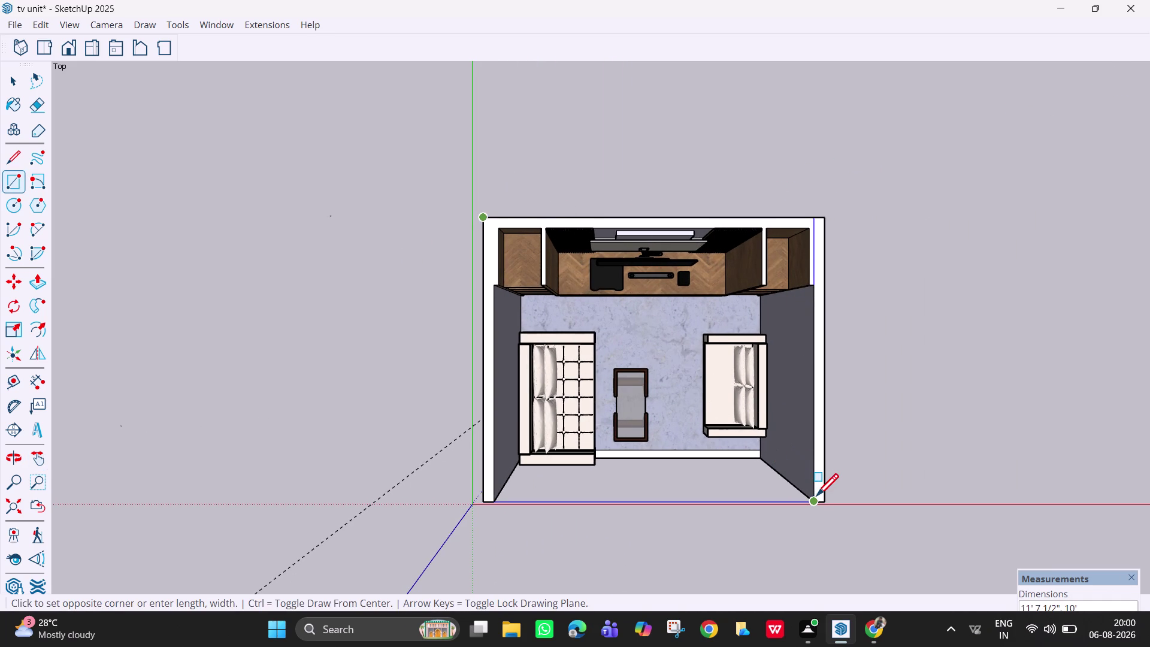
key(Up)
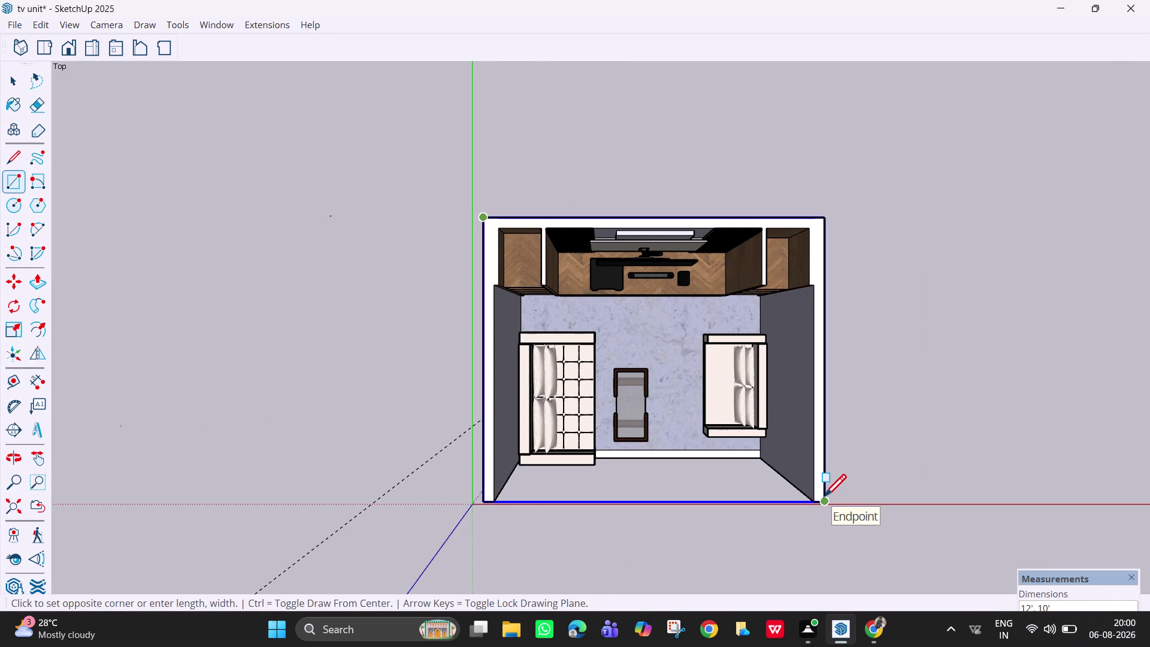
click(823, 499)
scroll(down, 3)
middle_drag(715, 397, 670, 169)
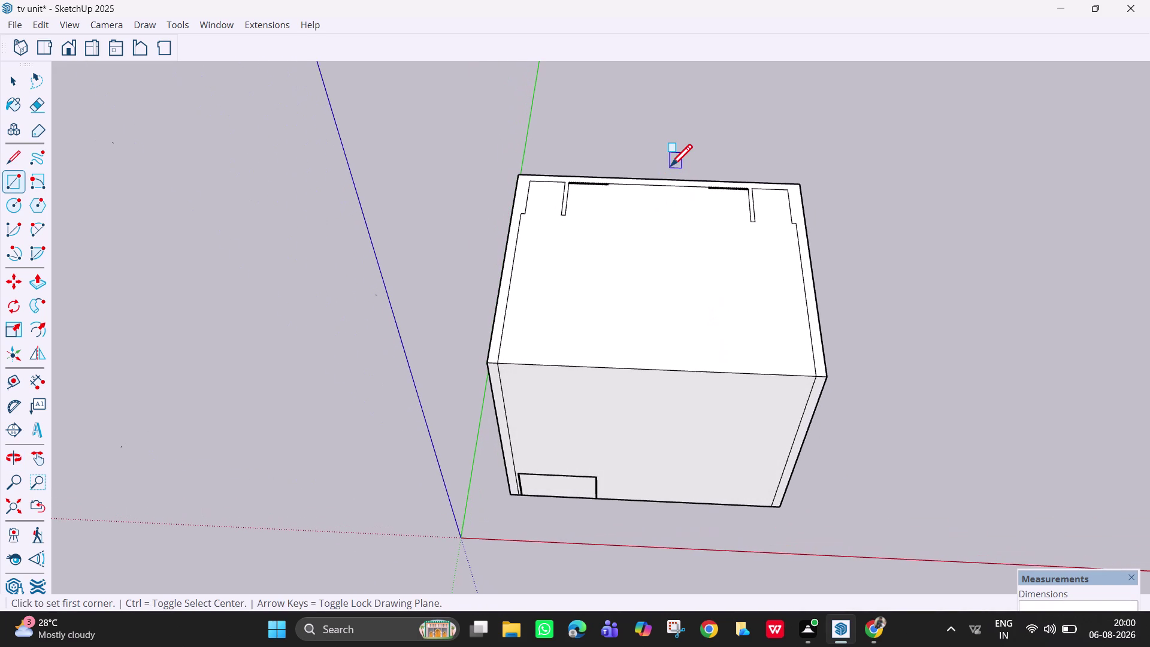
key(ctrl+z)
middle_drag(689, 221, 695, 416)
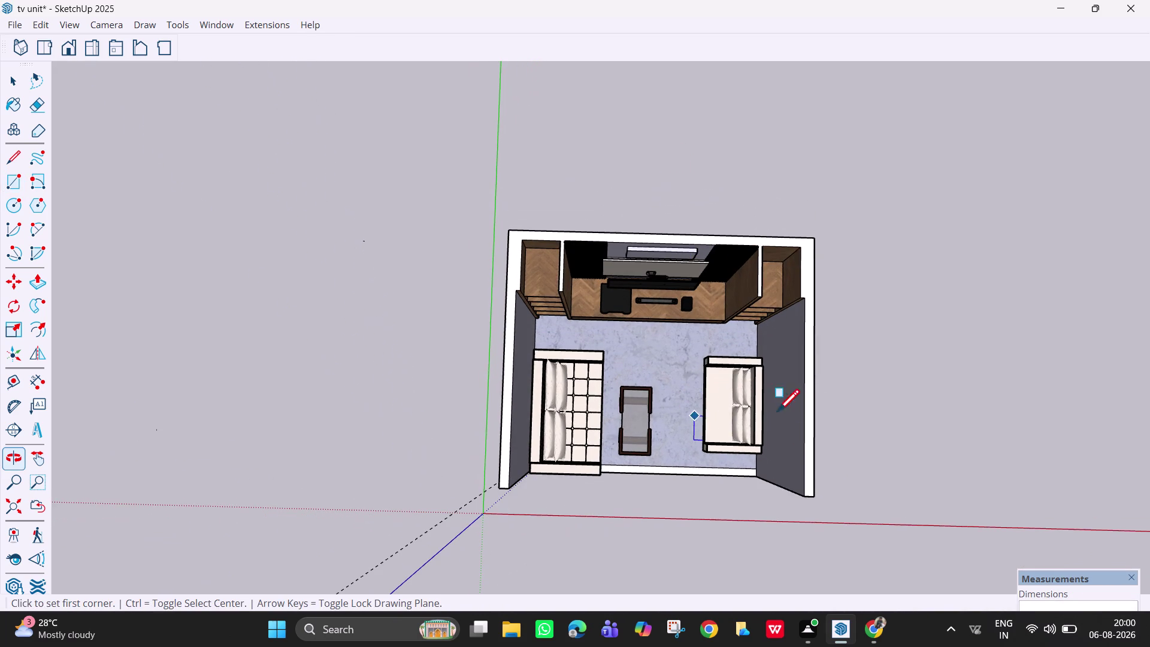
click(816, 495)
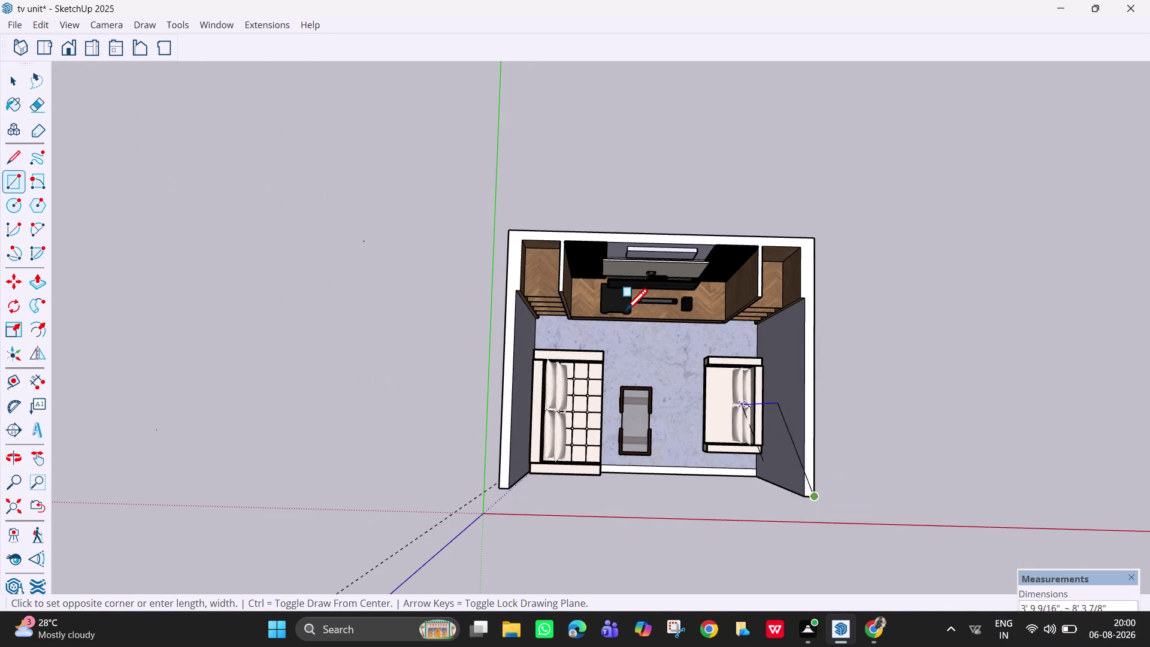
key(Up)
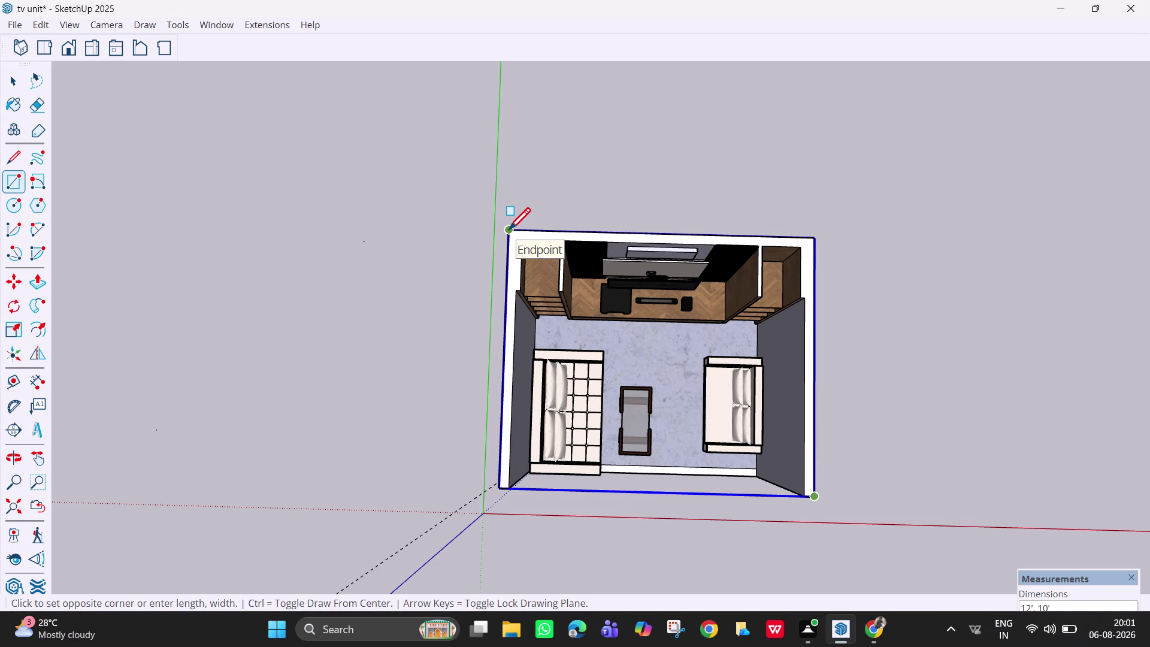
middle_drag(508, 232, 494, 139)
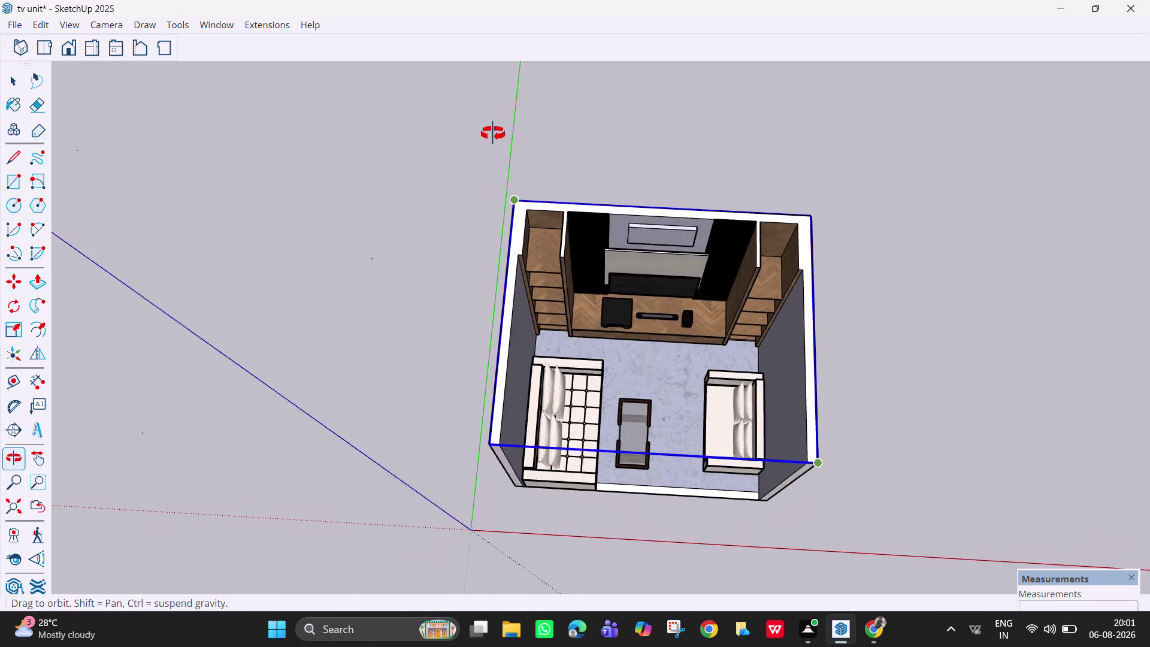
middle_drag(495, 139, 493, 126)
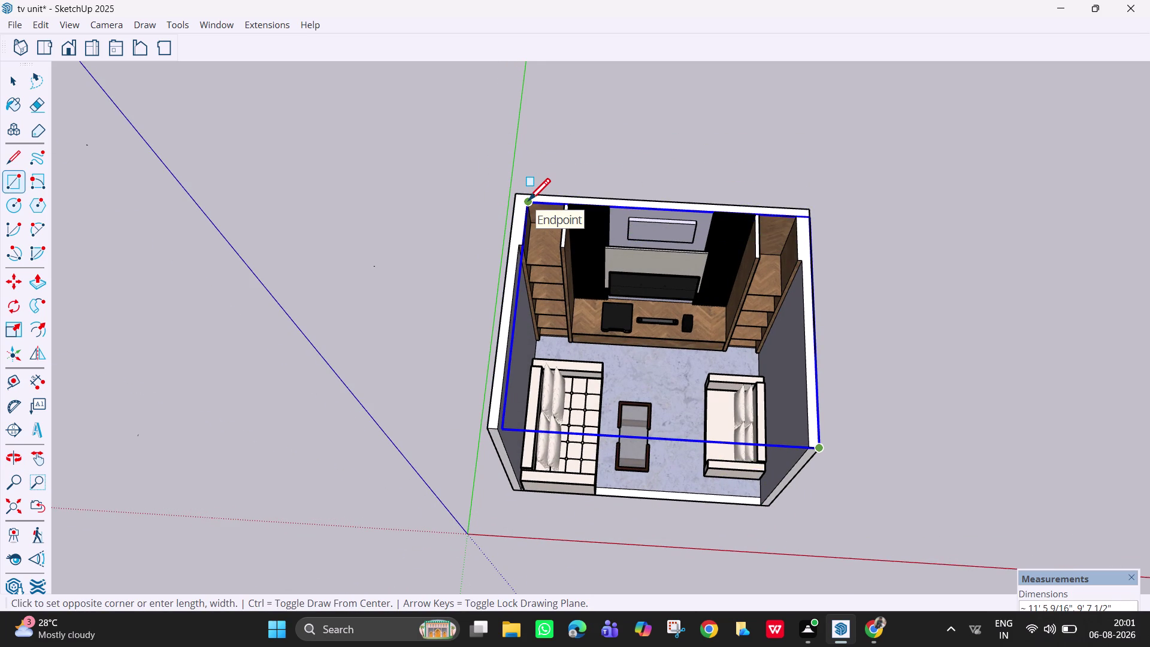
click(516, 198)
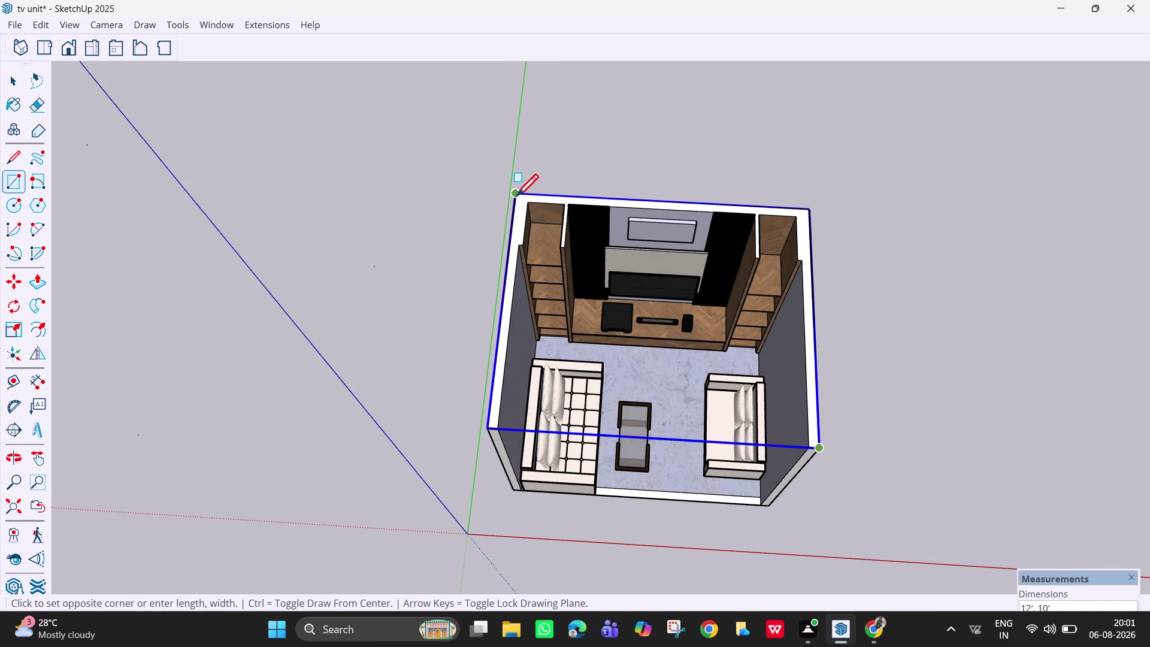
middle_drag(535, 340, 490, 218)
key(ctrl+z)
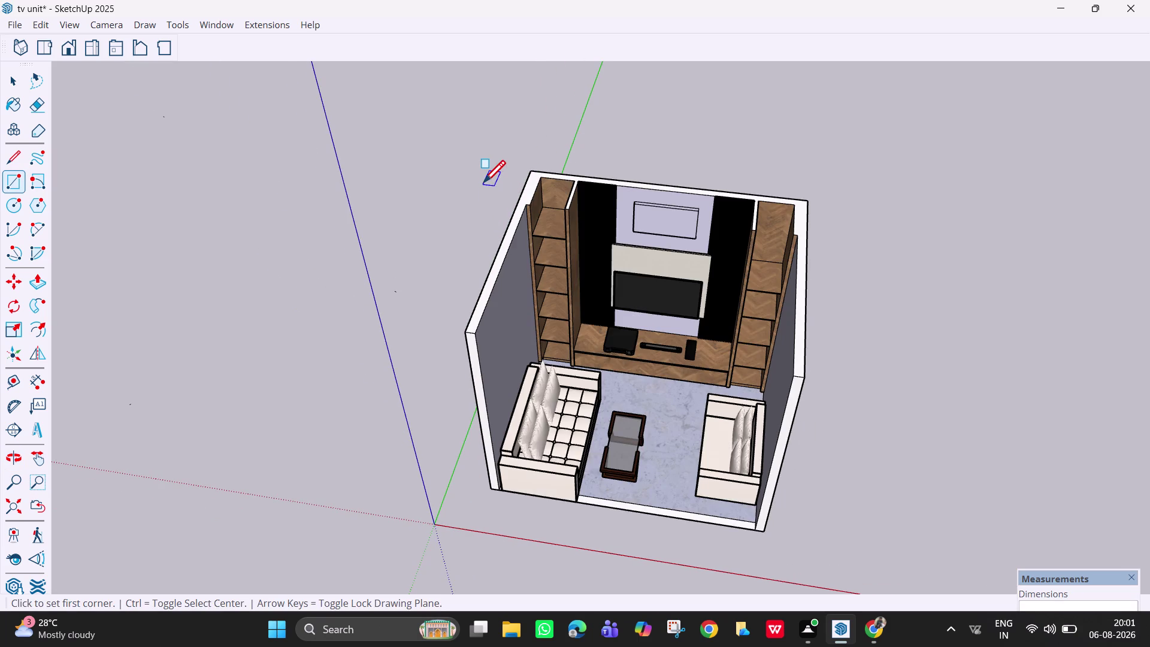
middle_drag(589, 275, 650, 403)
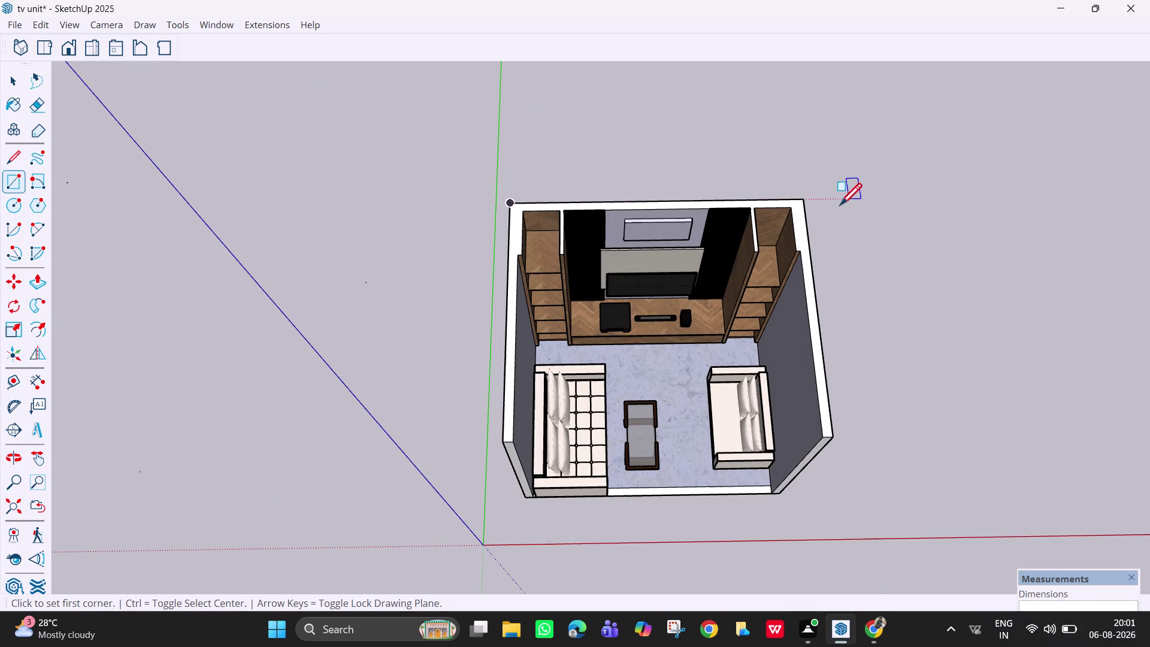
click(788, 212)
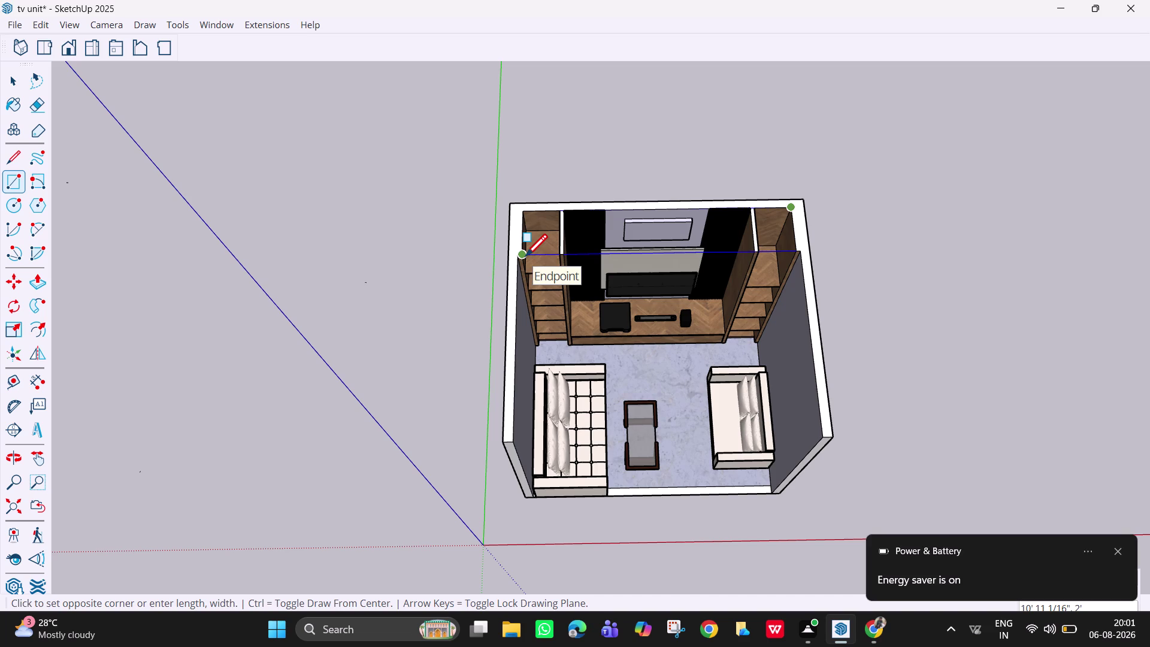
click(525, 259)
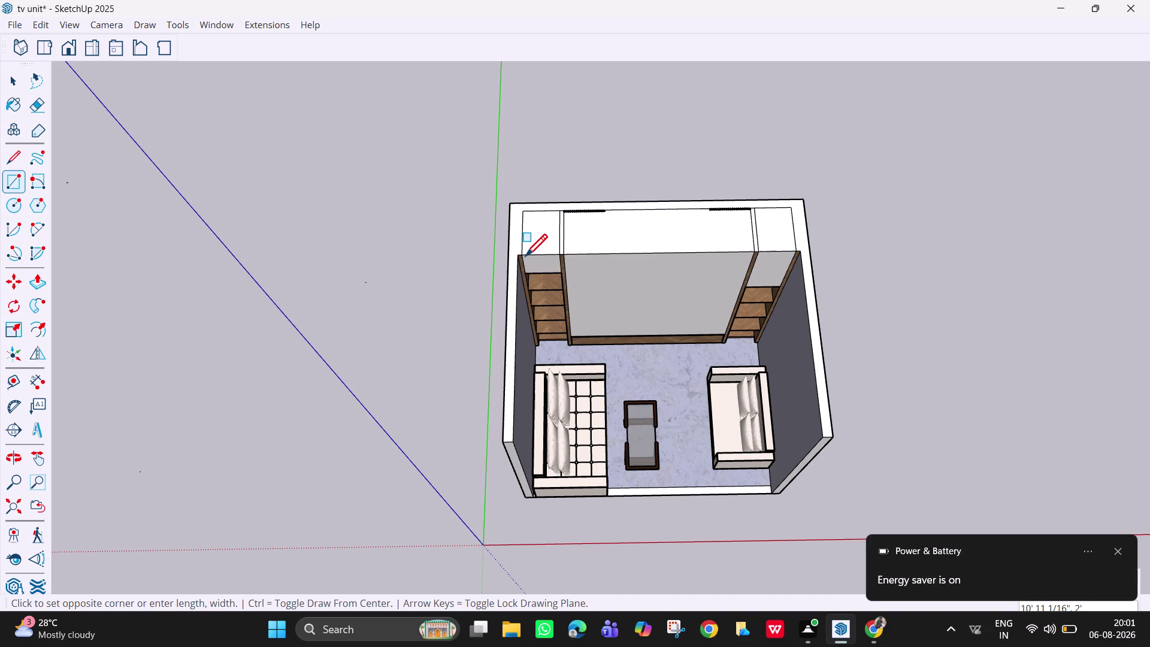
key(ctrl+z)
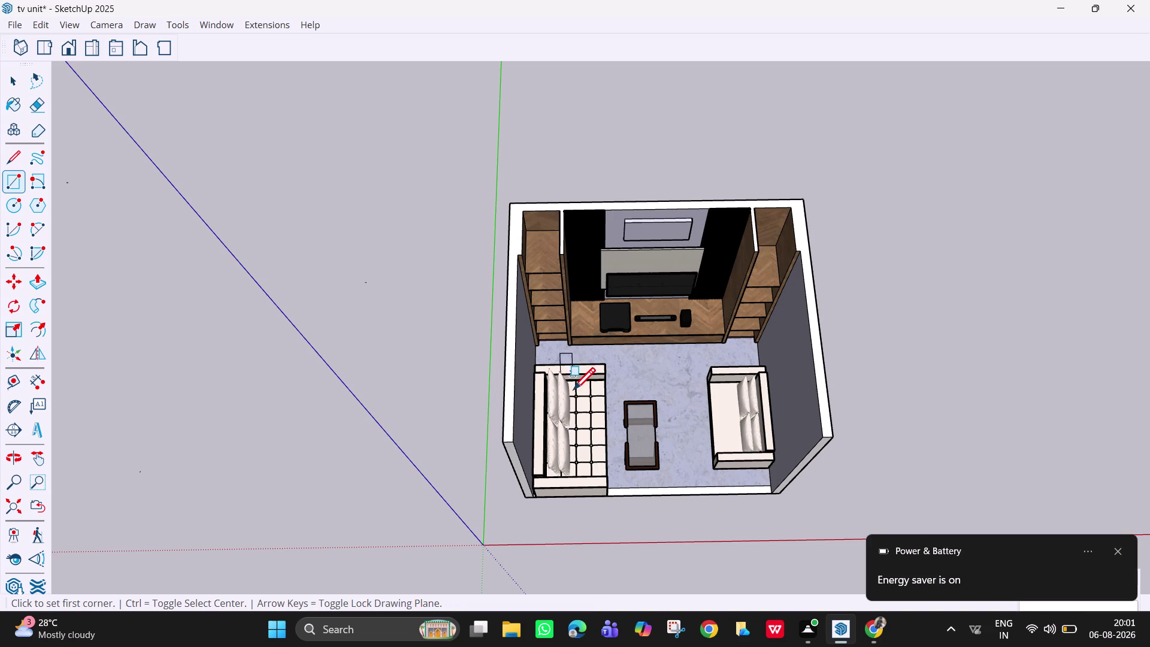
middle_drag(563, 239, 397, 156)
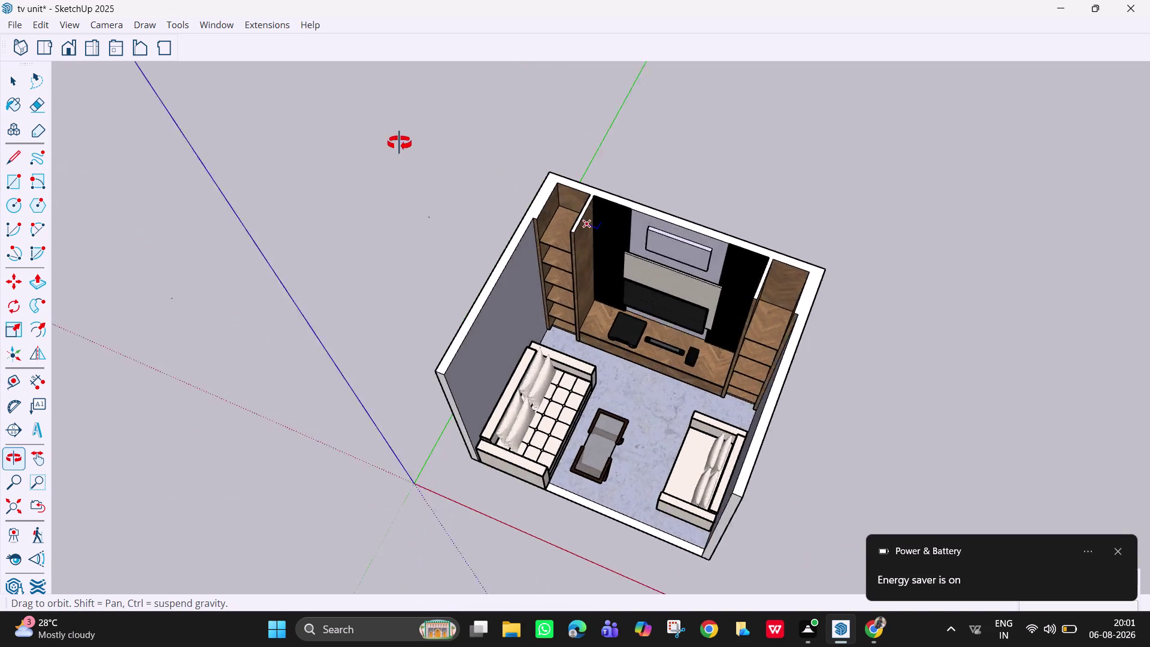
middle_drag(398, 155, 451, 53)
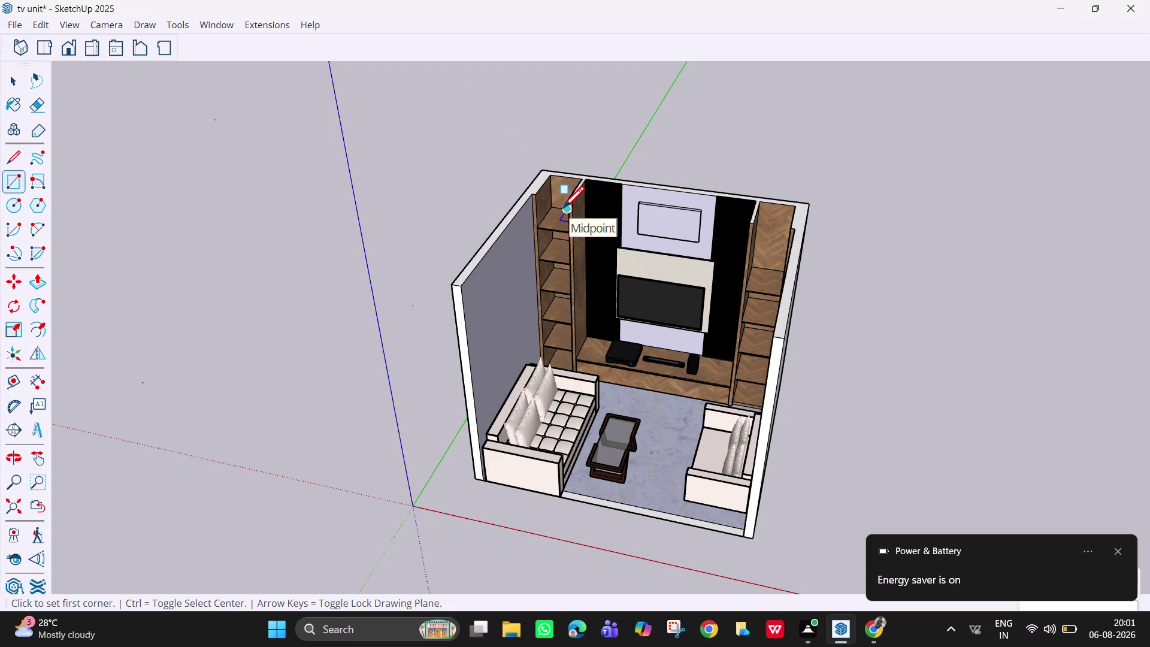
key(p)
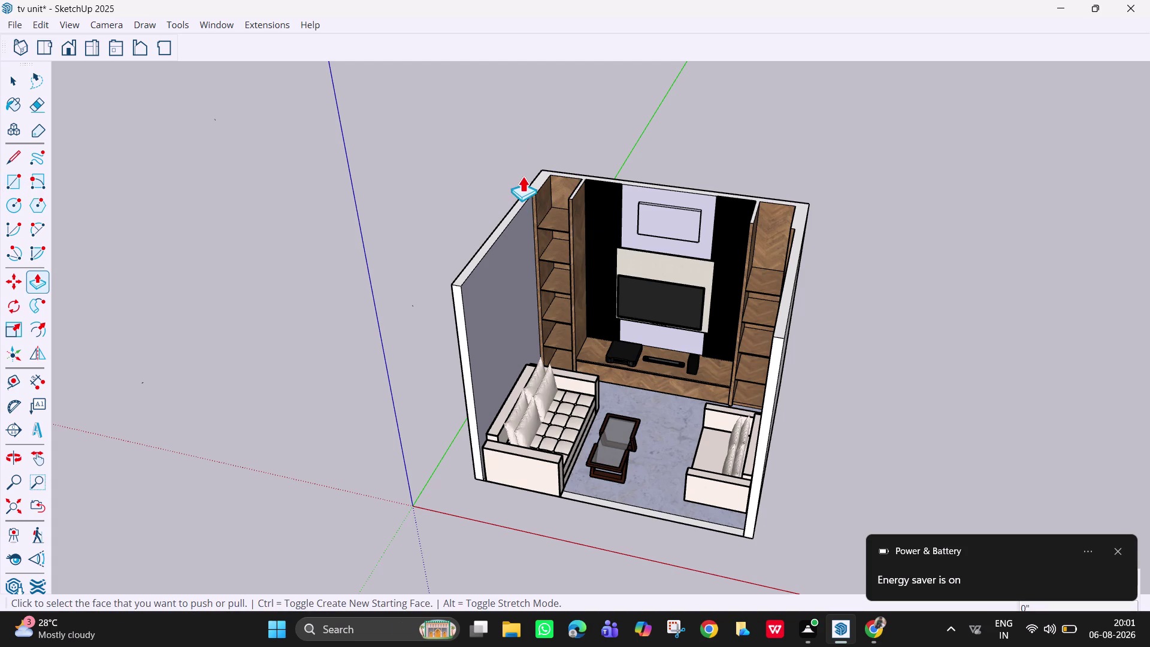
click(536, 184)
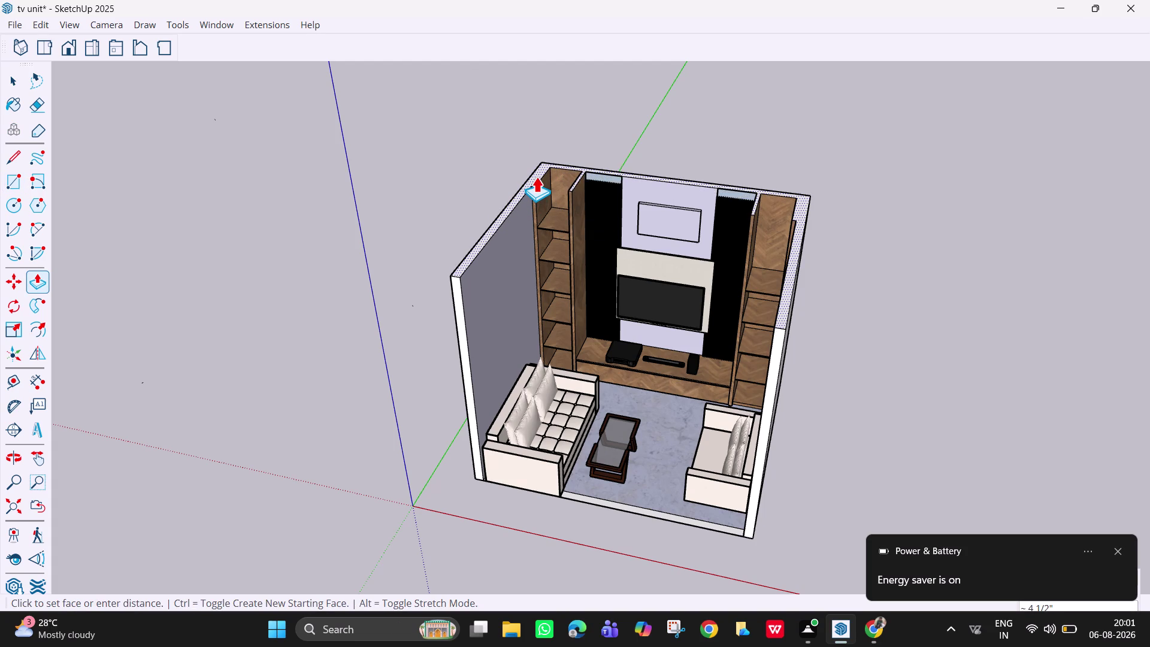
key(Escape)
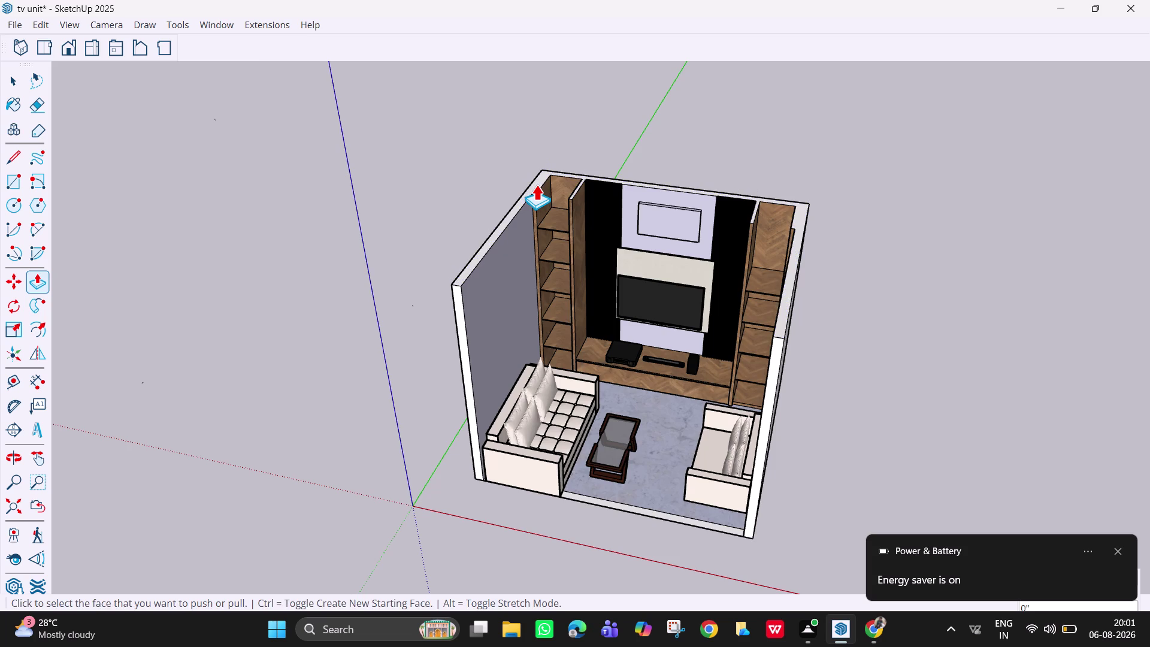
scroll(up, 3)
key(space)
middle_drag(544, 151, 579, 300)
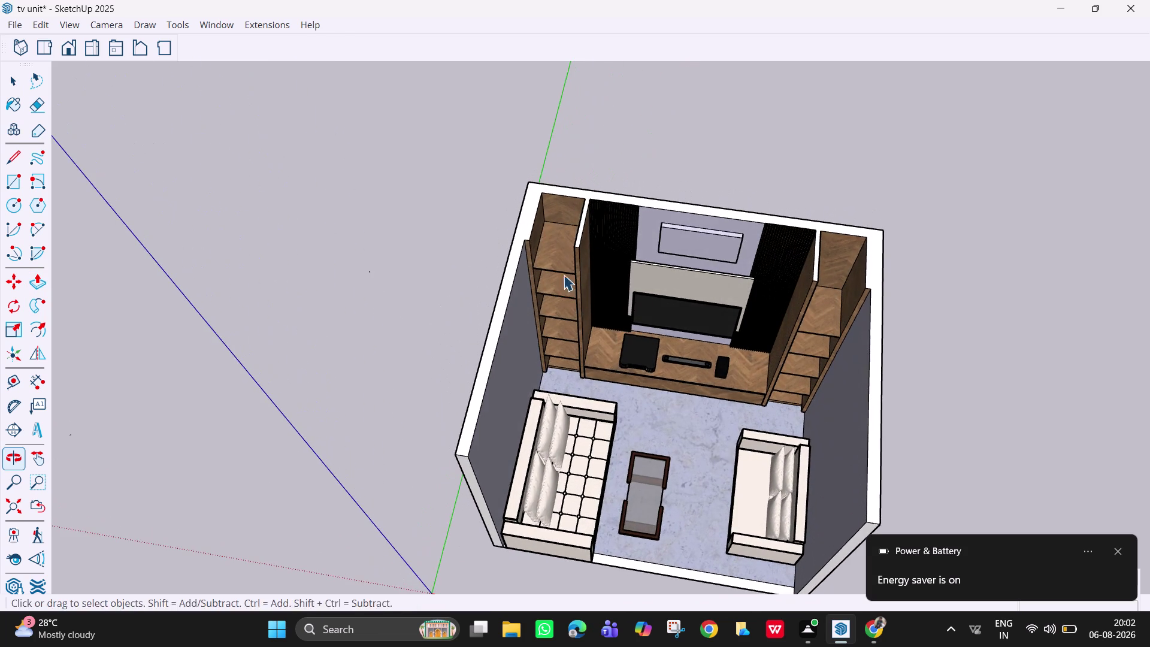